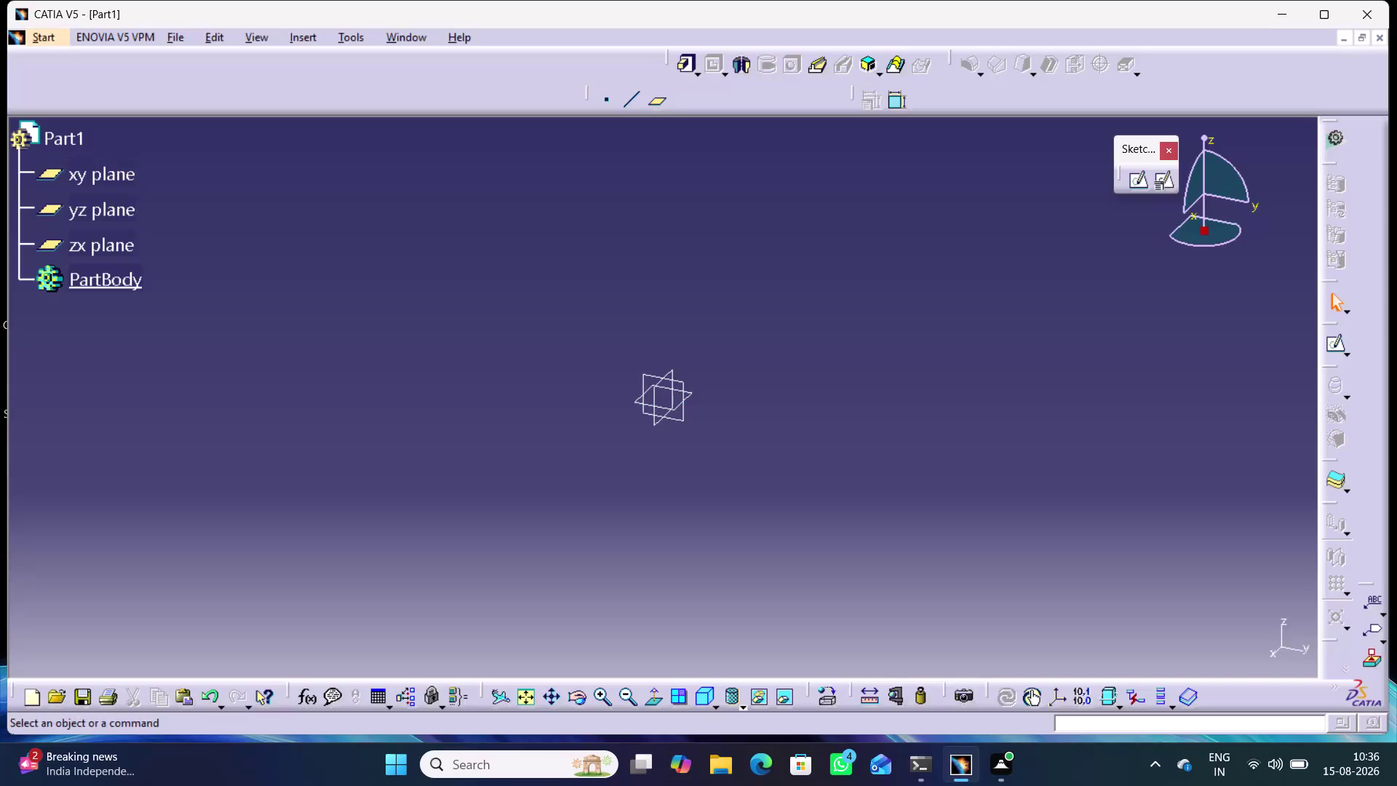
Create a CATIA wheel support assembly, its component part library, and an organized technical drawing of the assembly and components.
Create a new sketch on the yz plane picked from Part1's specification tree.
click(682, 418)
click(1166, 181)
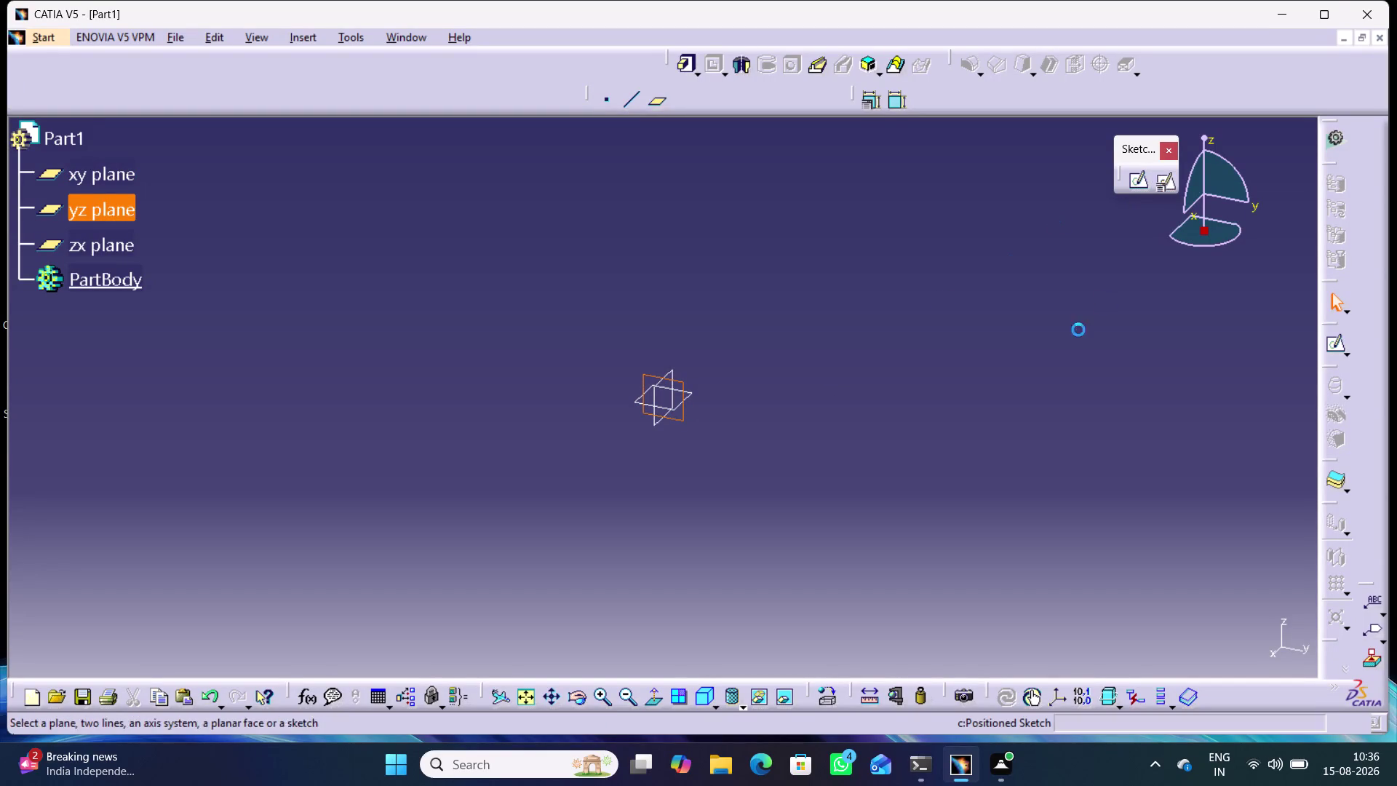
click(1183, 643)
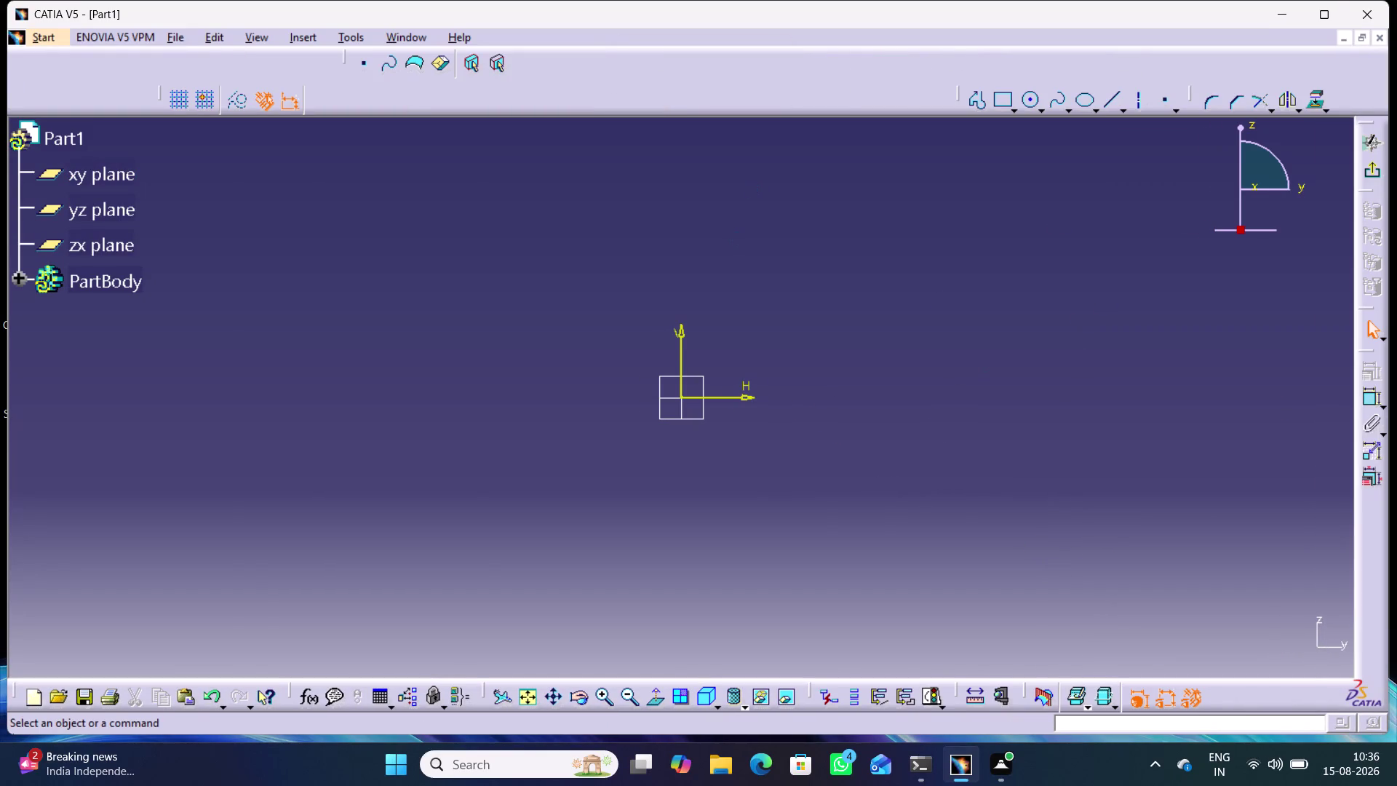
click(1016, 109)
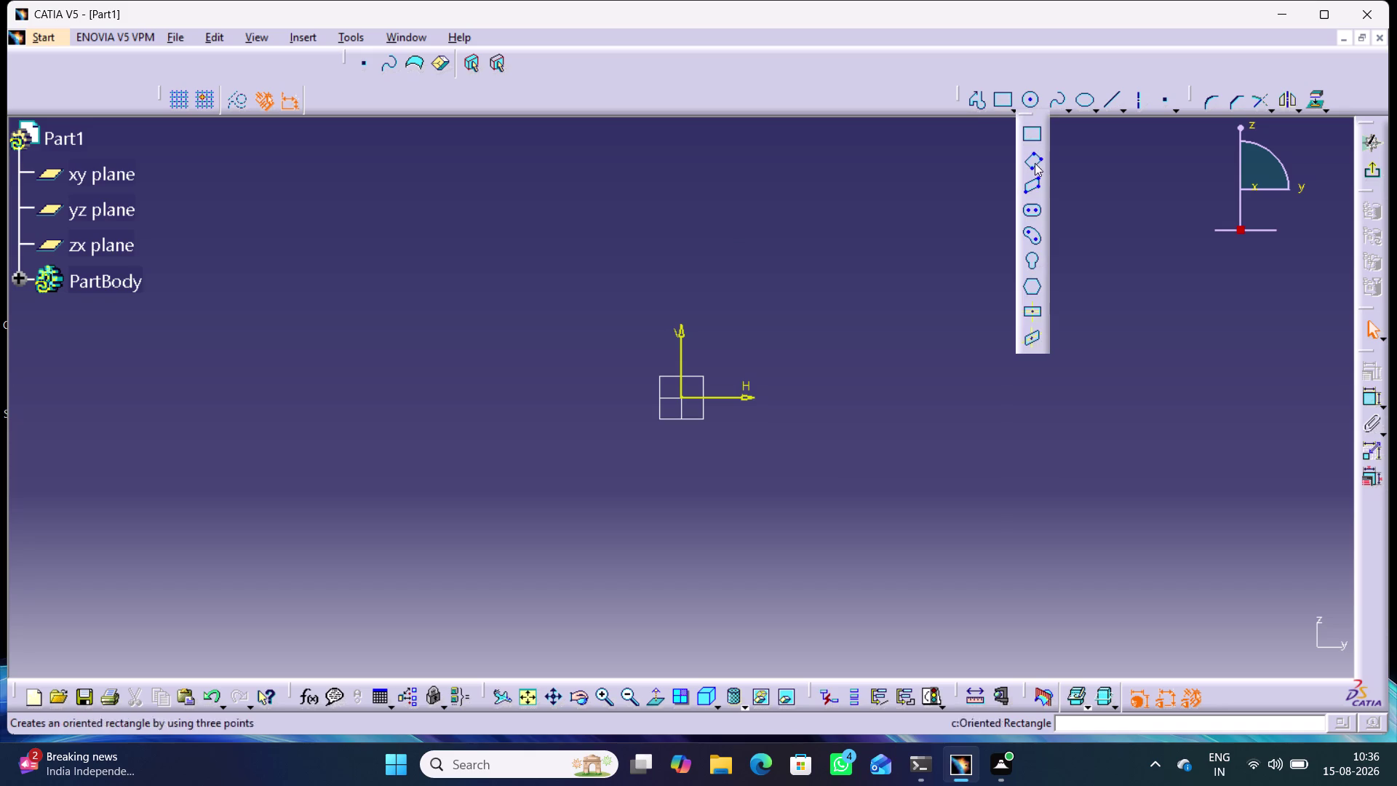
Draw a Centered Rectangle from the sketch origin out to a corner point.
click(1027, 308)
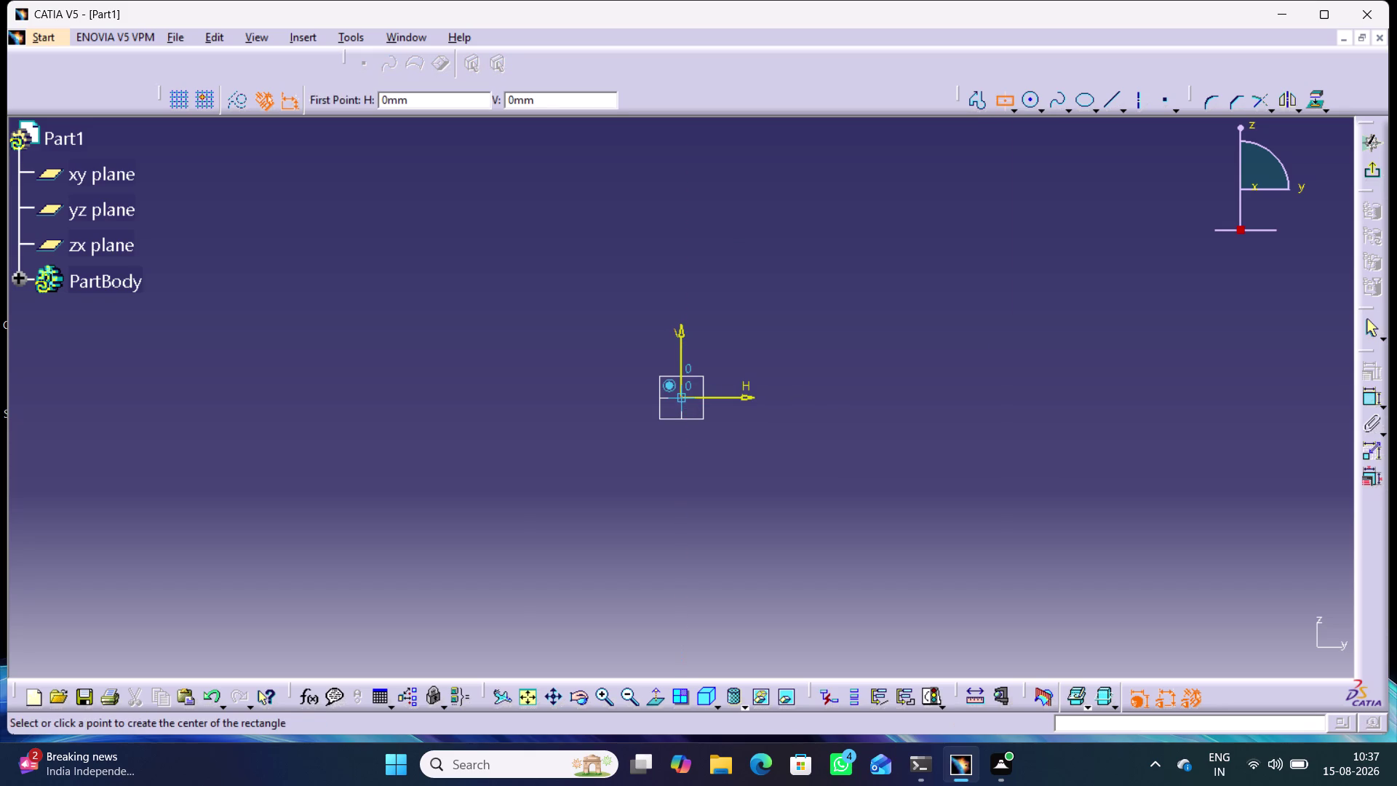
click(682, 394)
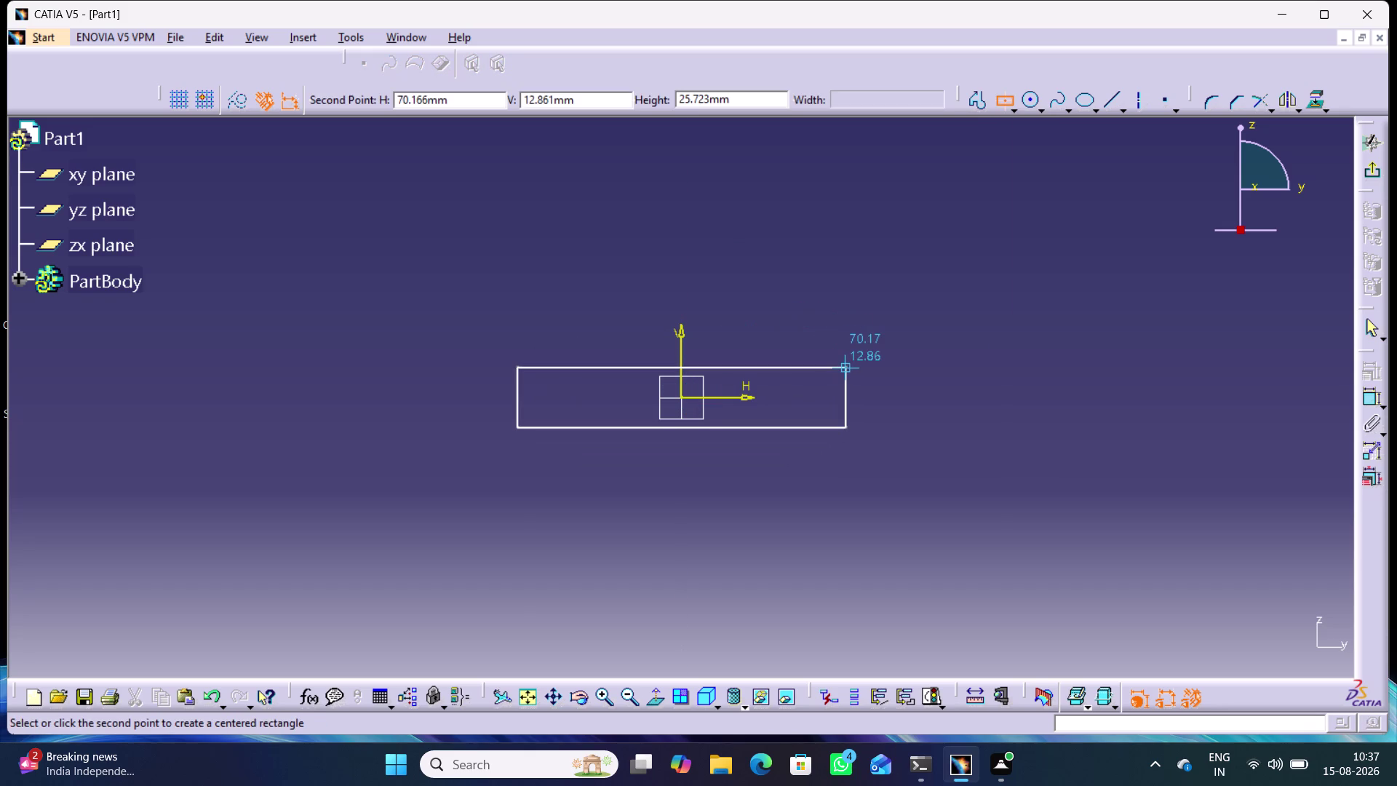
click(847, 368)
click(1023, 340)
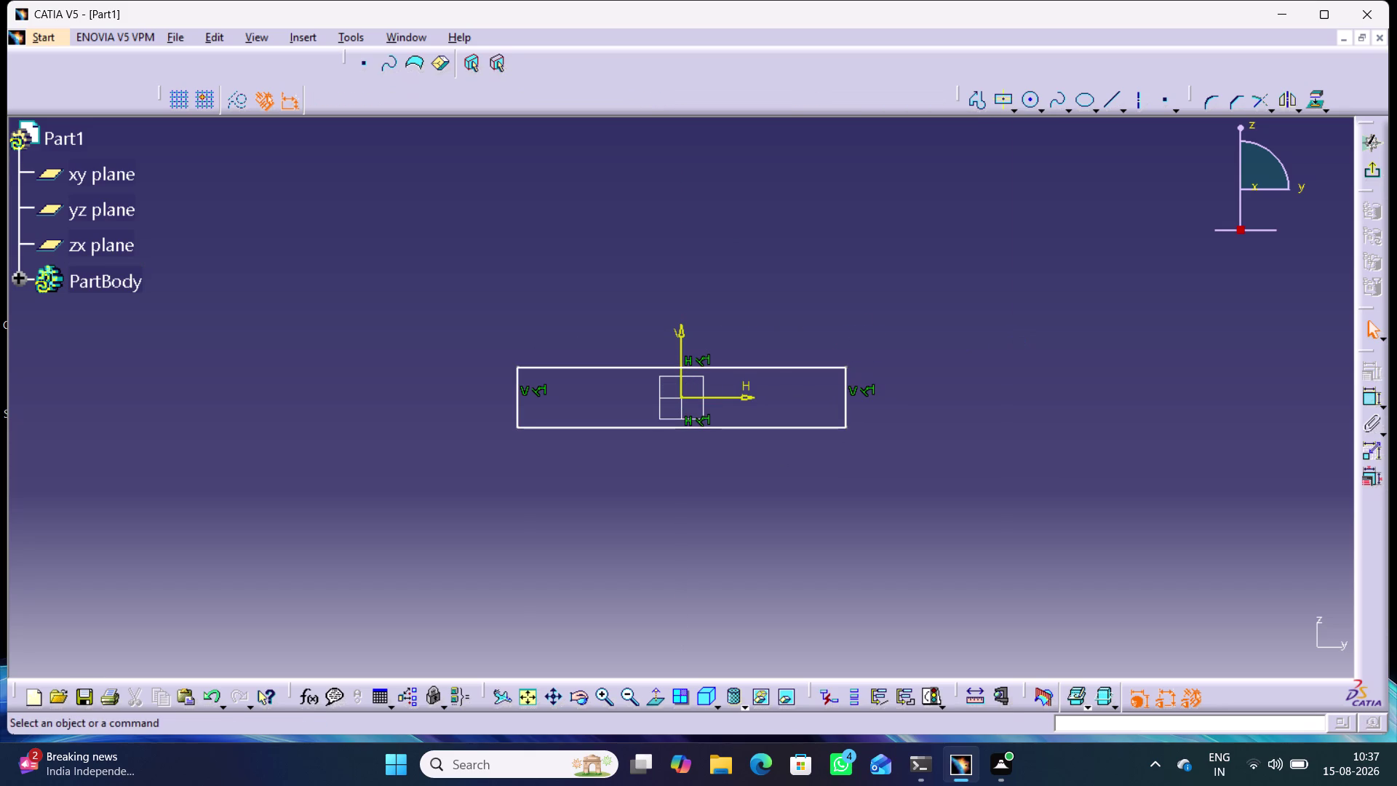
double_click(1370, 394)
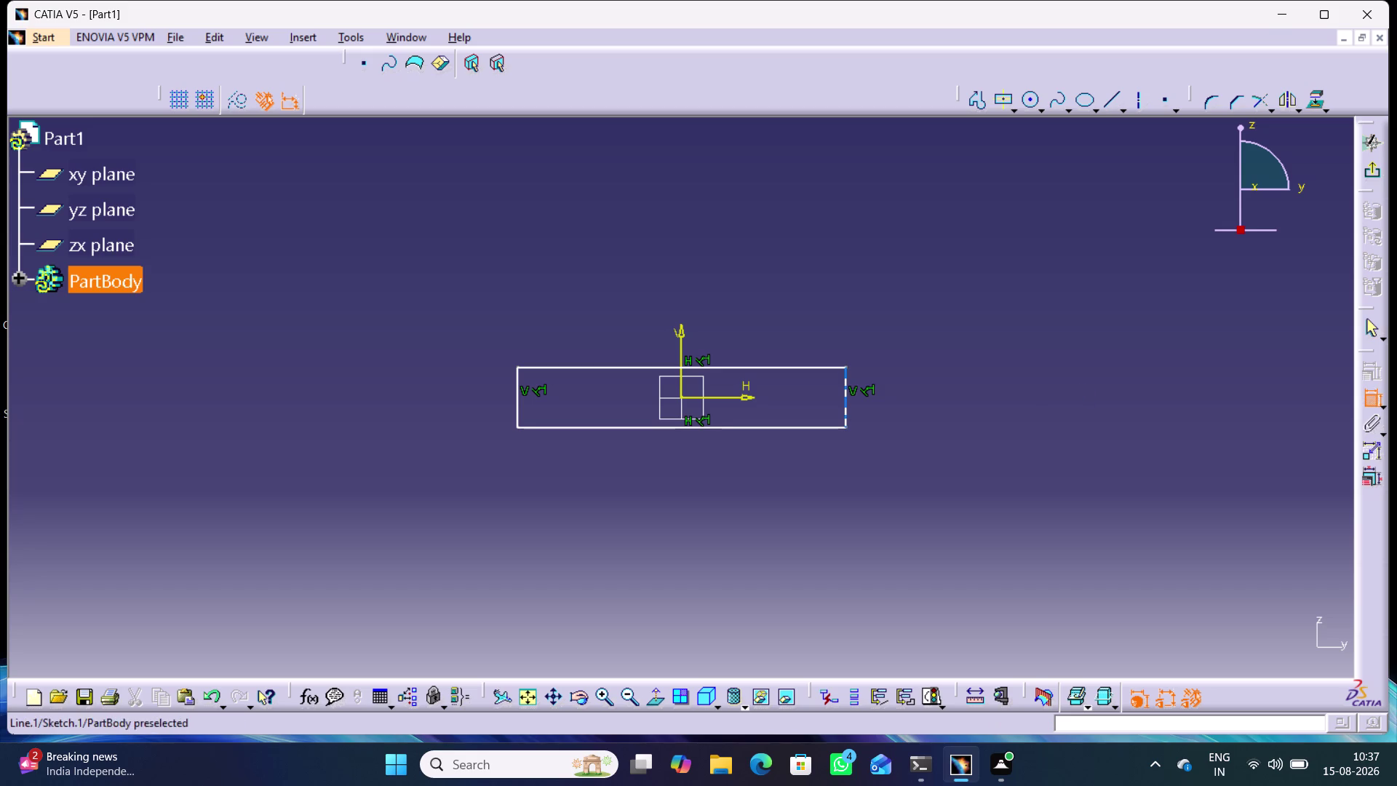
Constrain the rectangle's height to 5 mm.
click(846, 400)
click(900, 398)
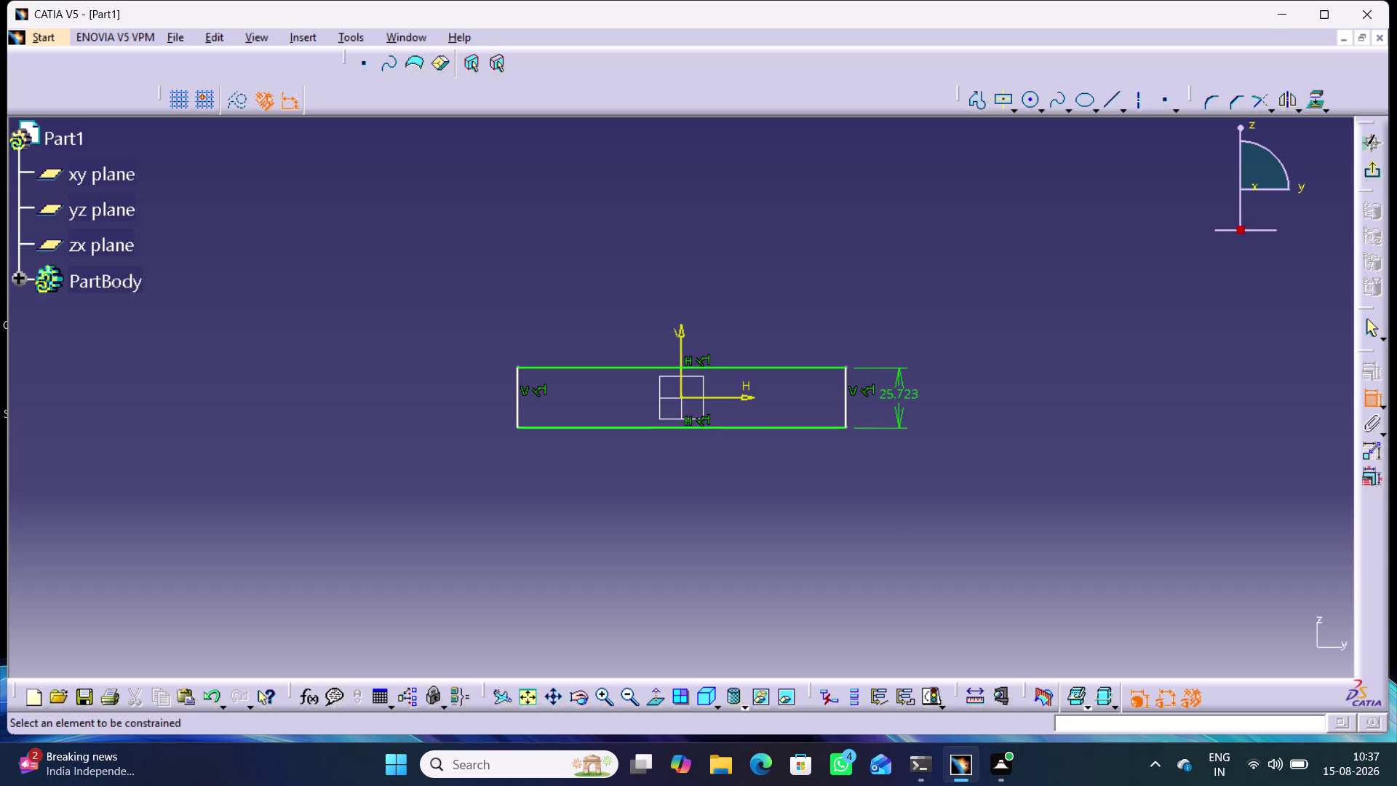
double_click(893, 392)
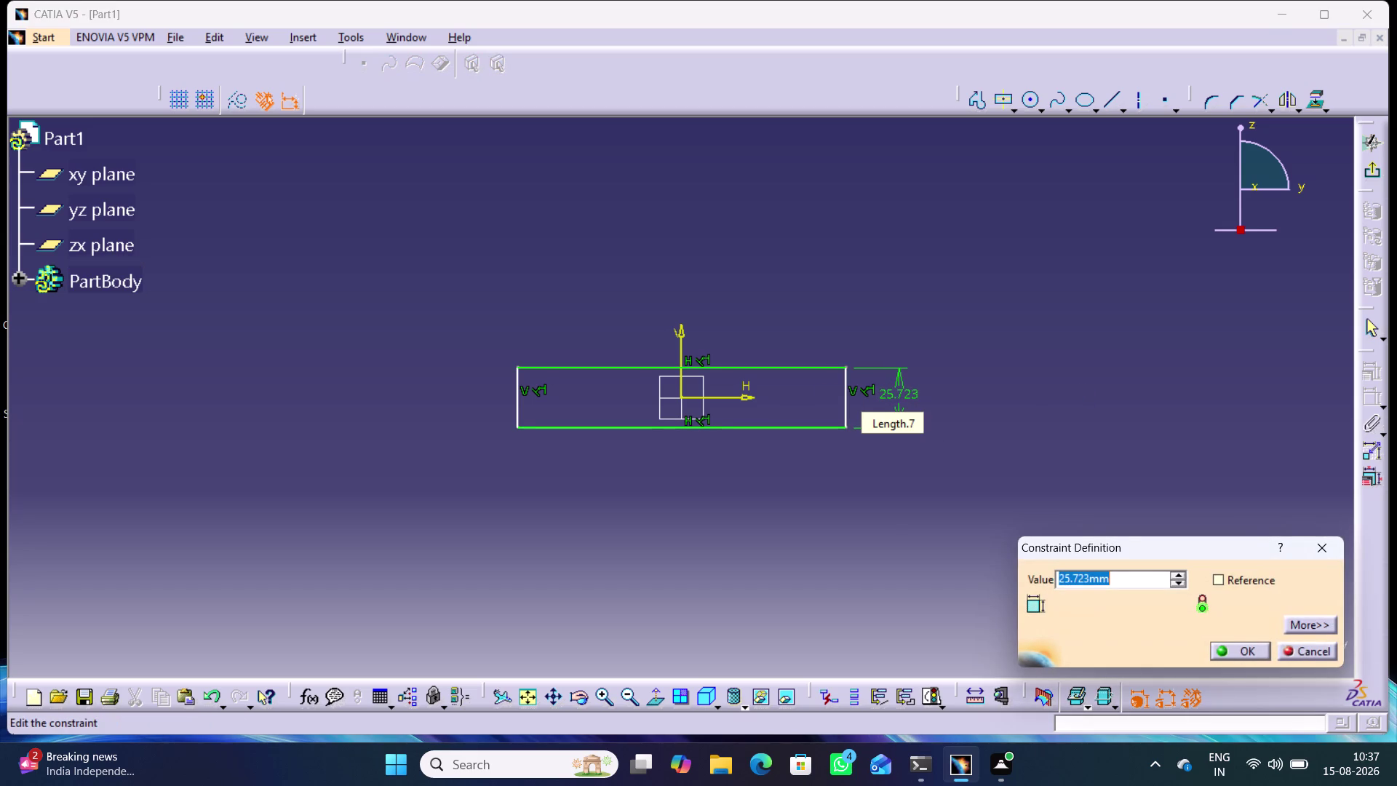
key(5)
key(Return)
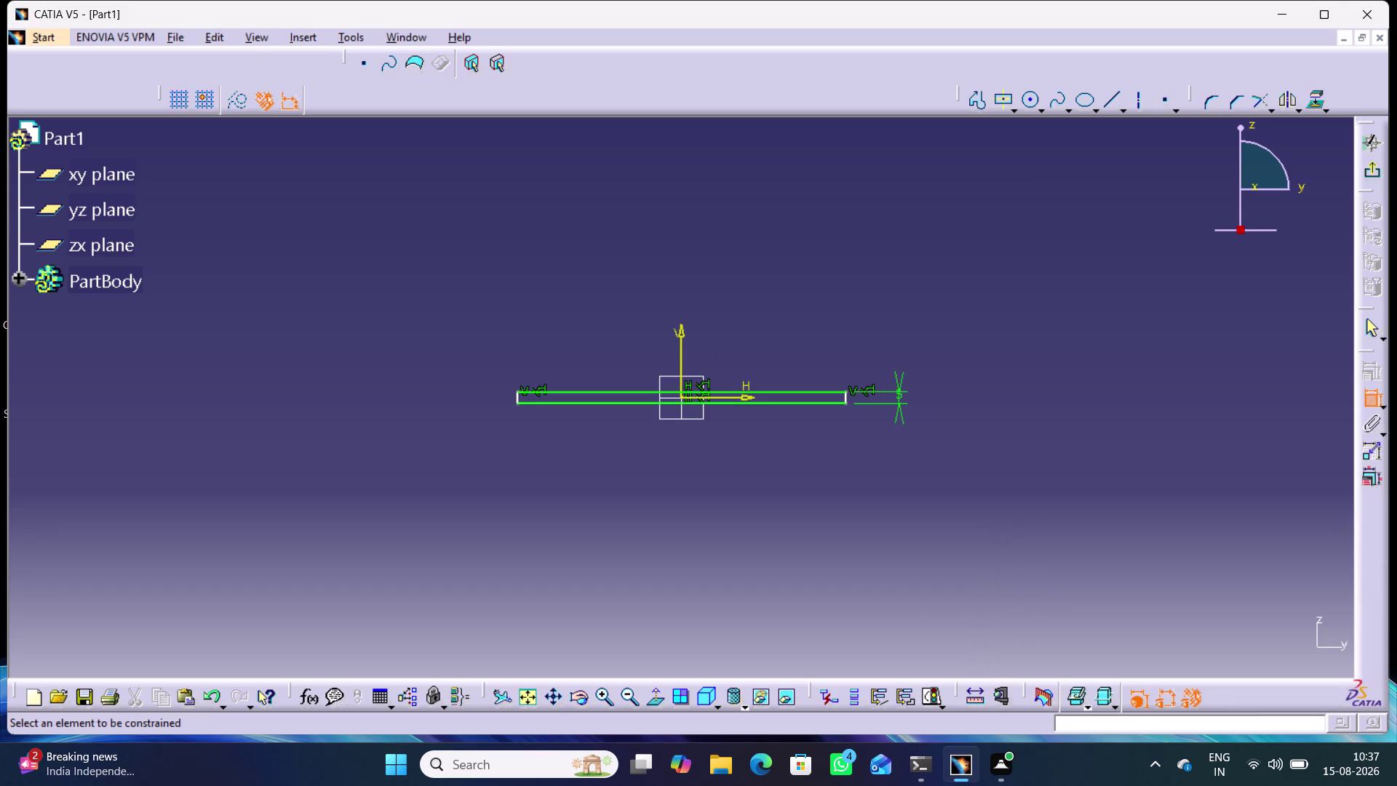
Constrain the rectangle's length to 115 mm and exit the sketch.
click(780, 401)
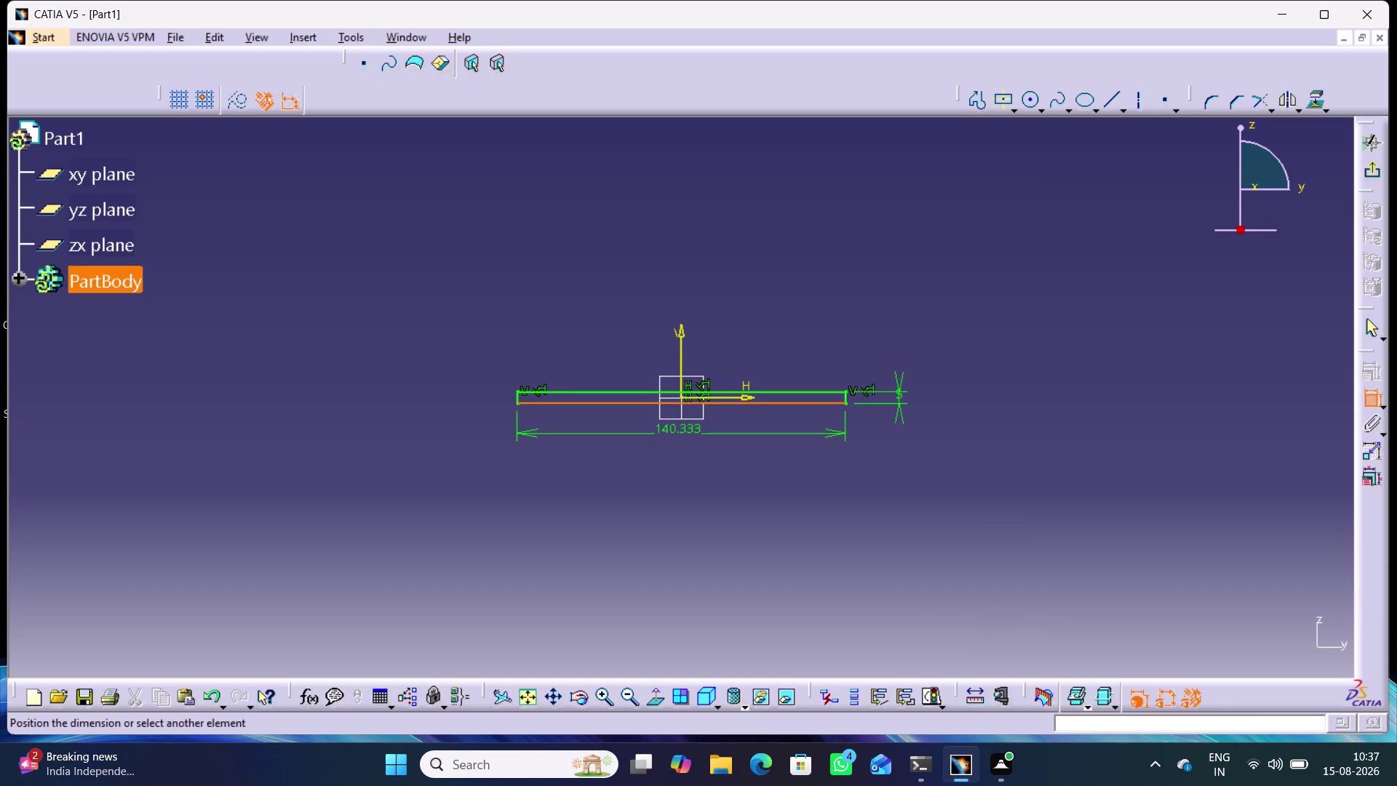
click(678, 431)
double_click(677, 429)
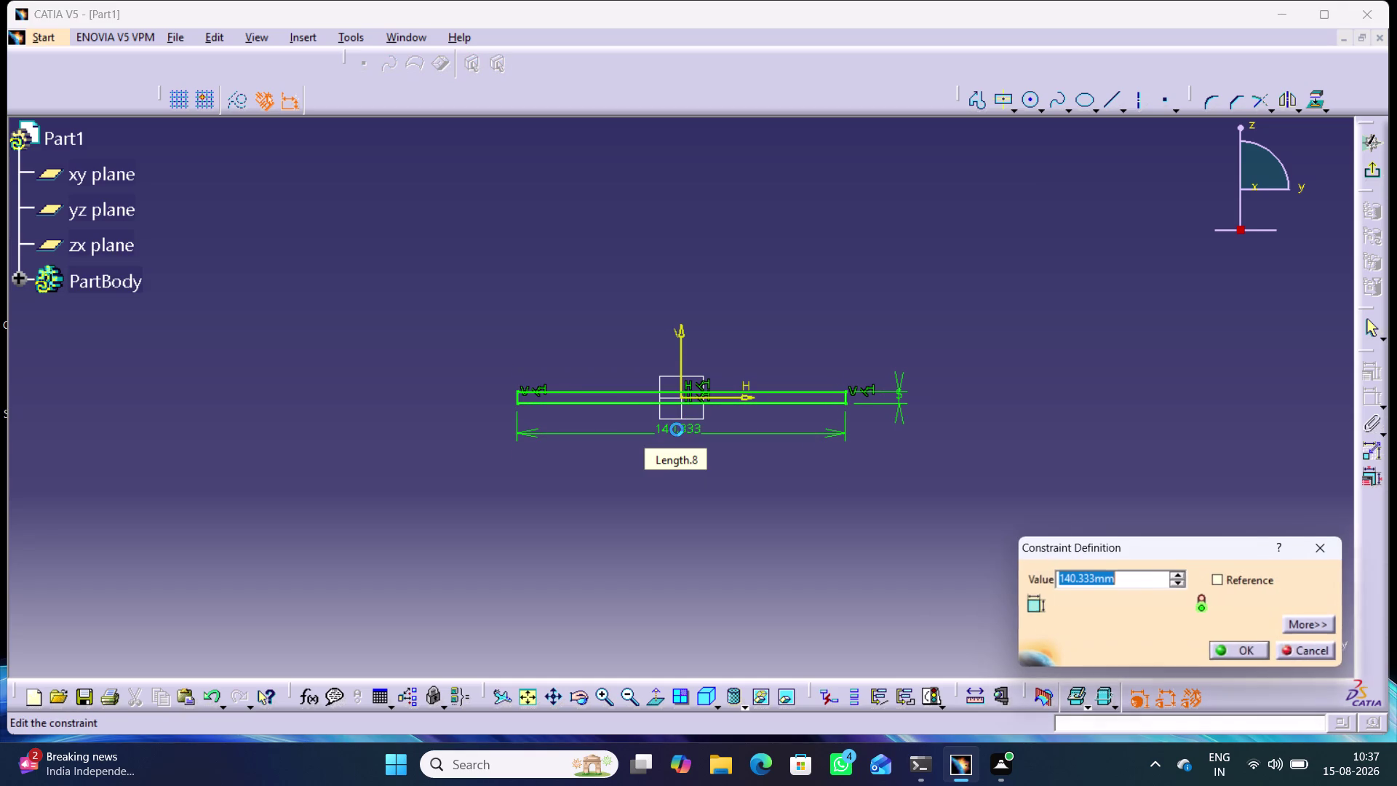
text(115)
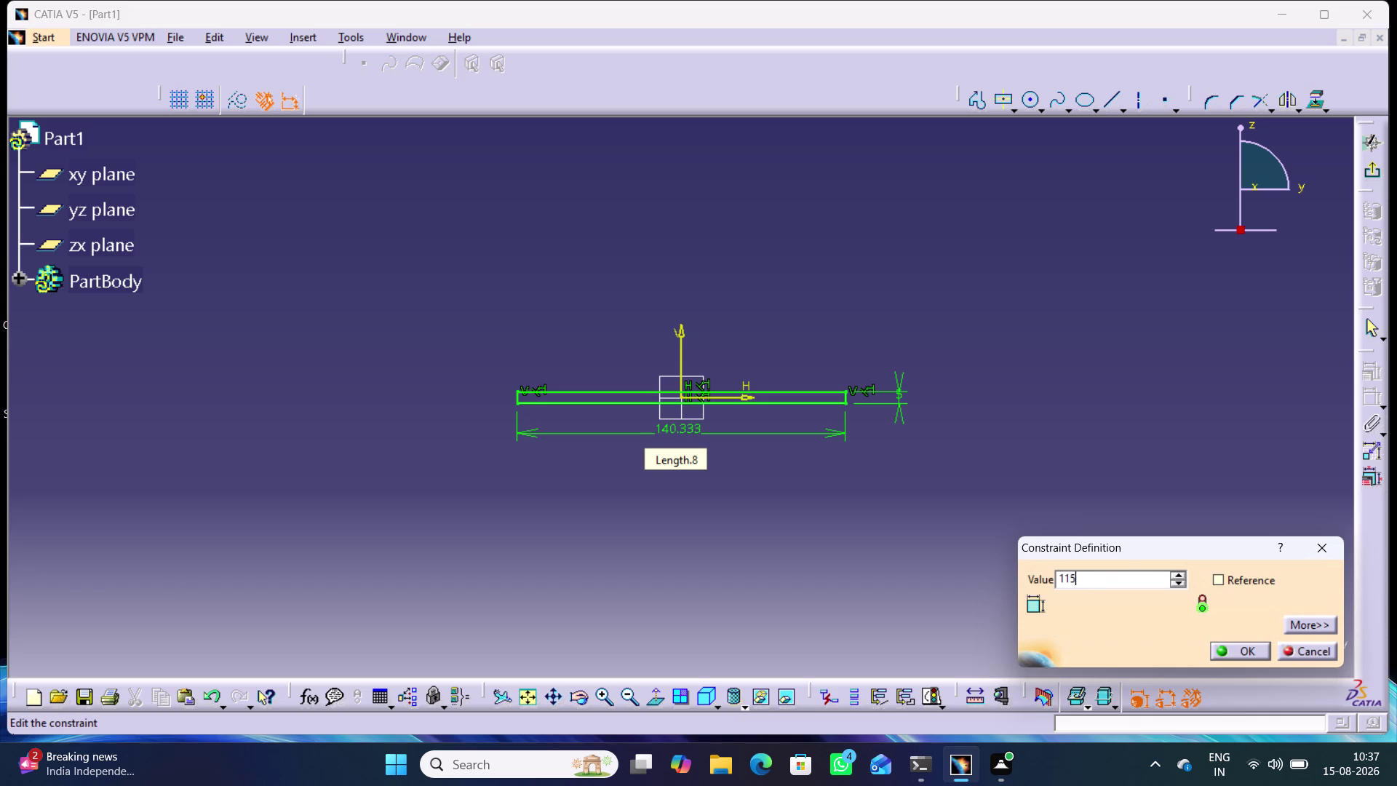
key(Return)
click(885, 315)
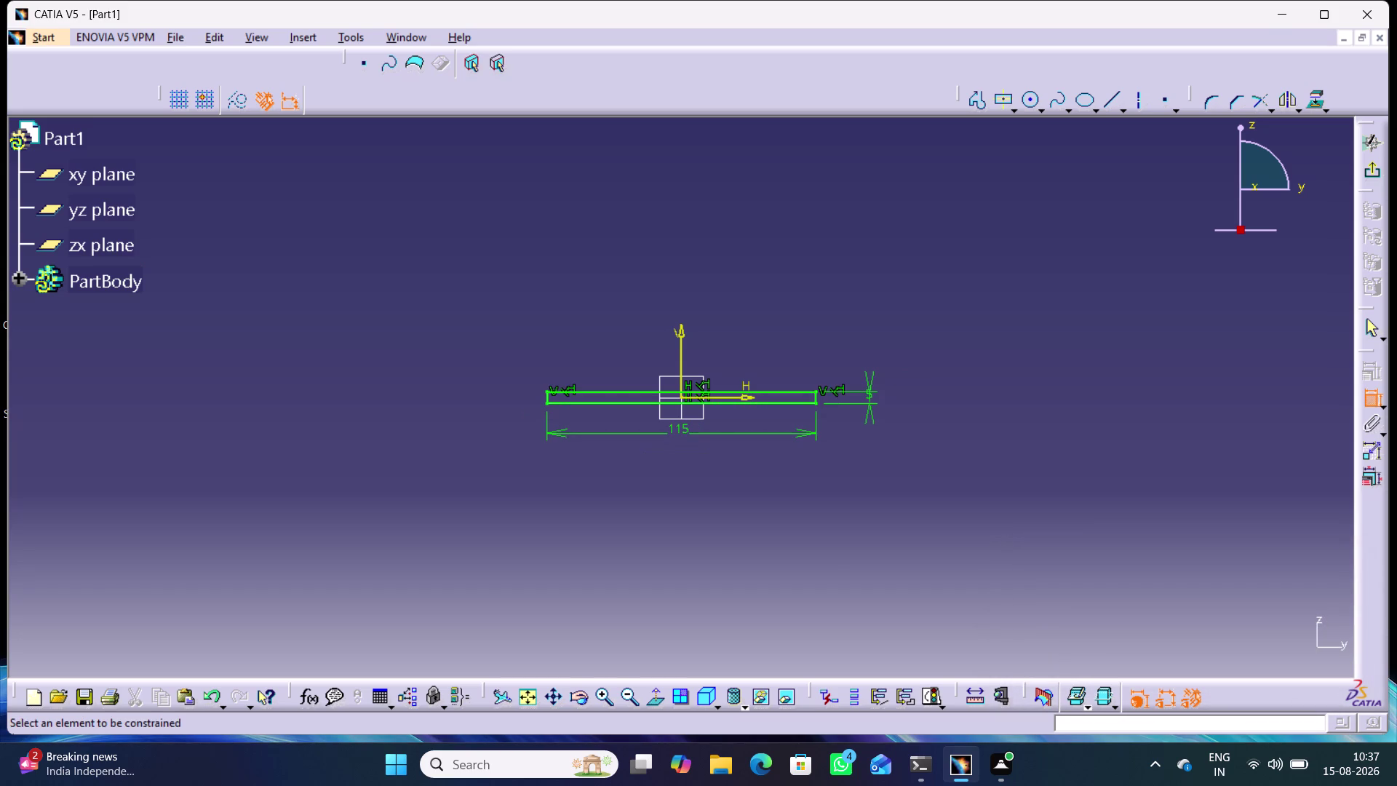
click(1378, 172)
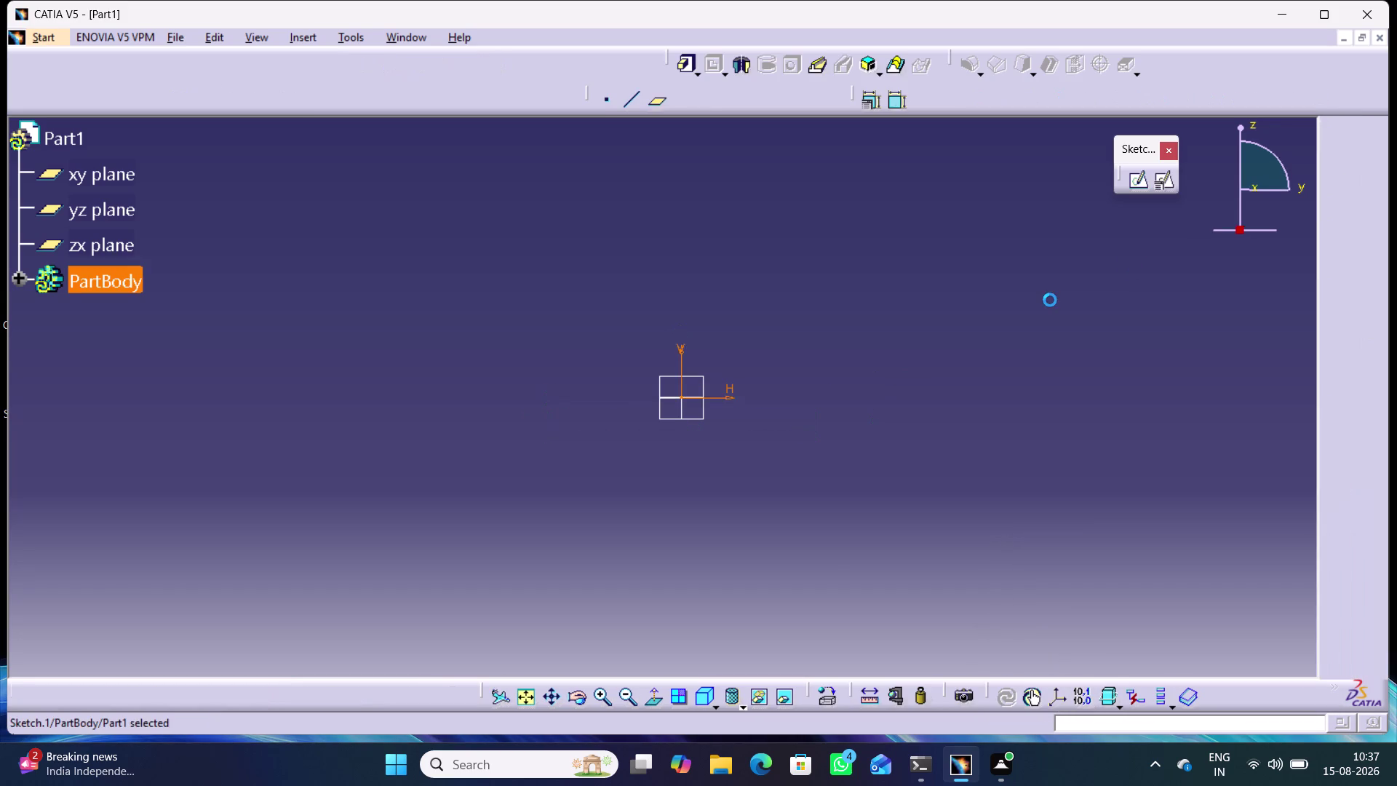
Pad the sketch 20 mm with a mirrored extent.
click(687, 66)
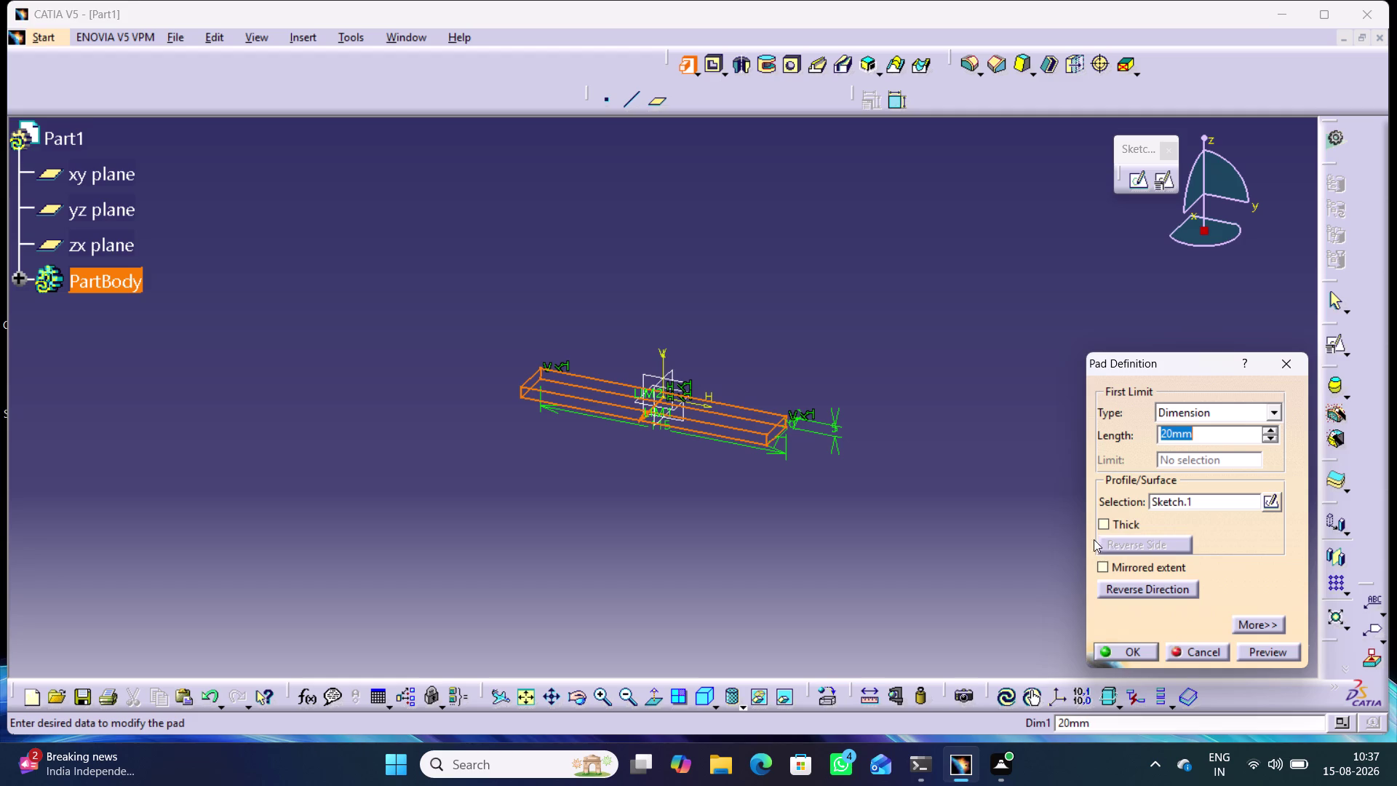
click(1110, 566)
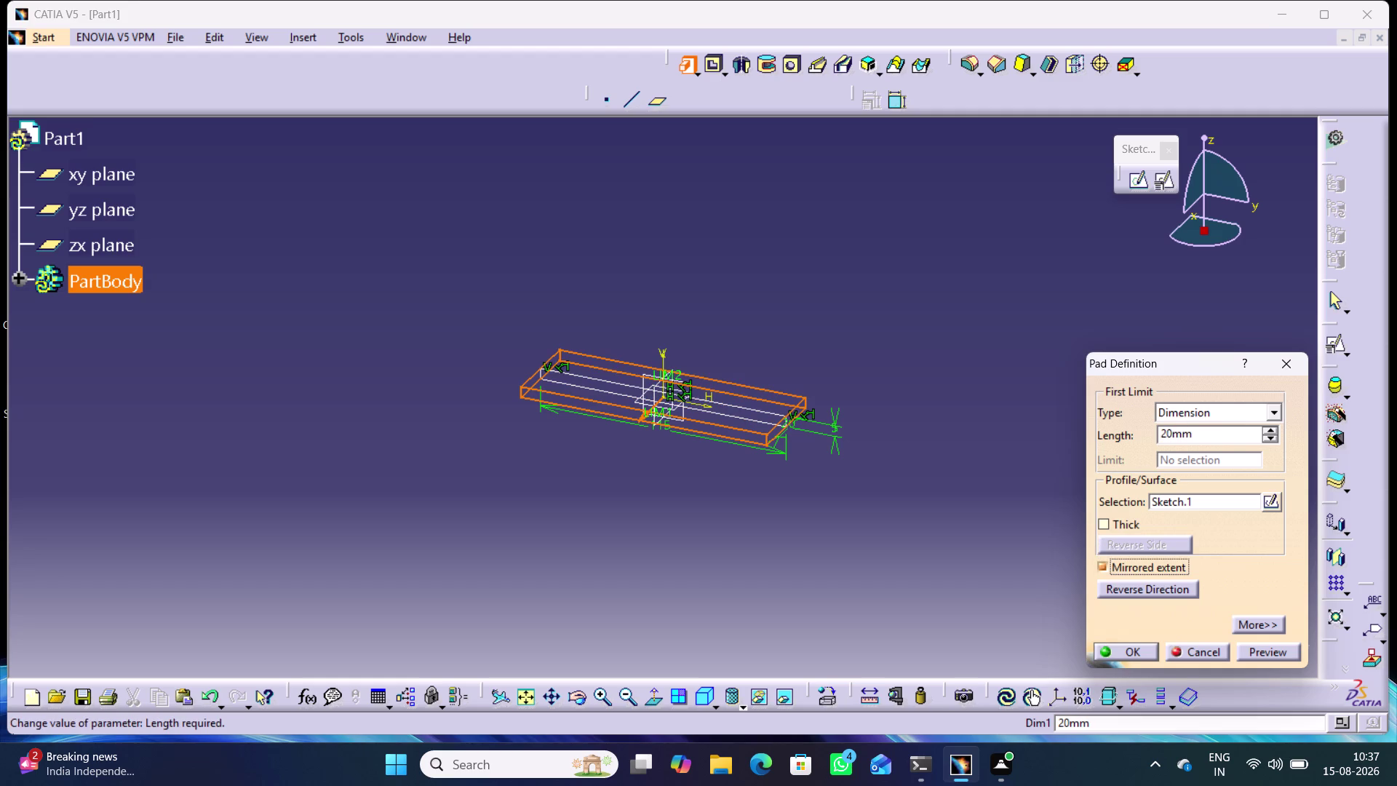
drag(1209, 437, 1155, 434)
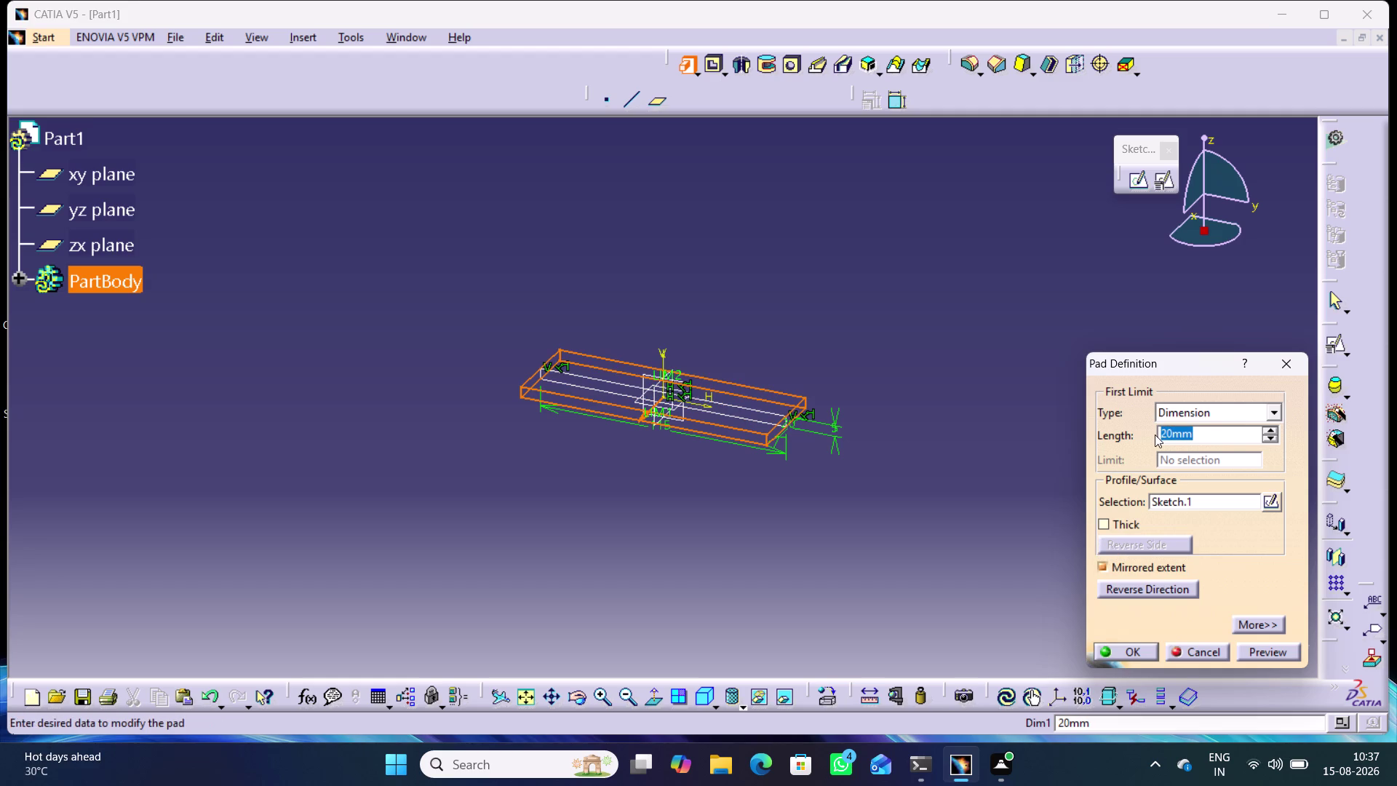
text(2)
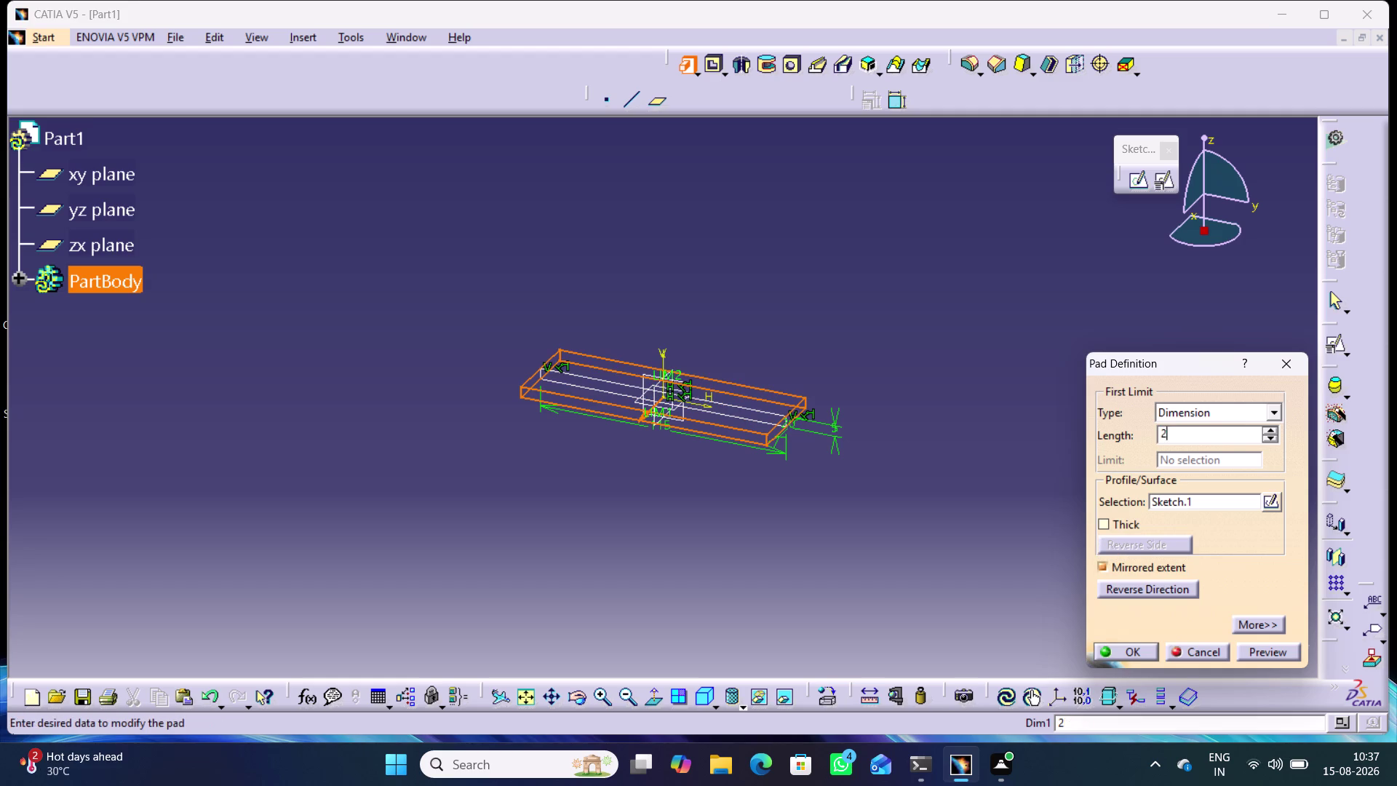
text(0)
click(1003, 323)
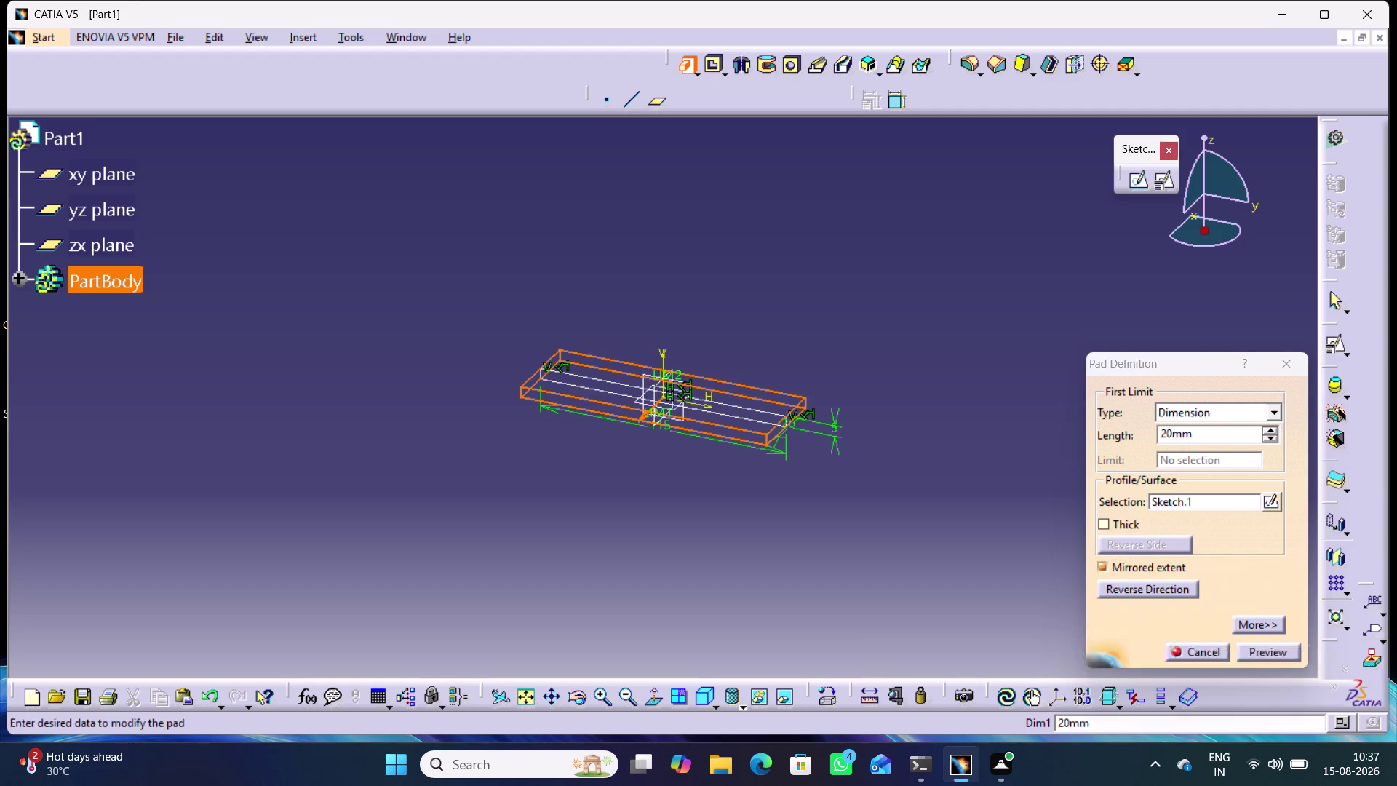
click(1283, 651)
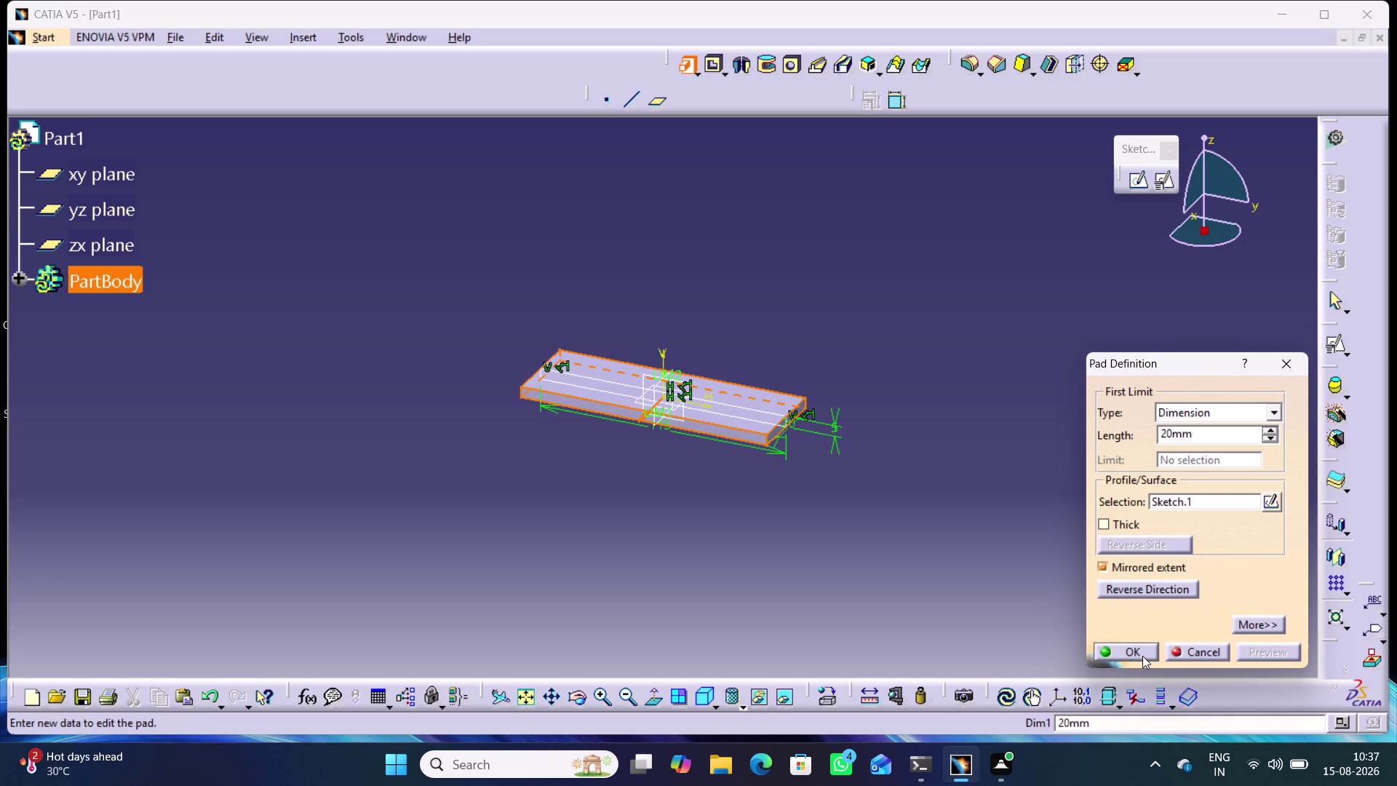
click(1141, 656)
Orbit the view to inspect the plate and select its top face.
click(947, 377)
middle_drag(902, 358, 985, 477)
right_drag(903, 359, 985, 476)
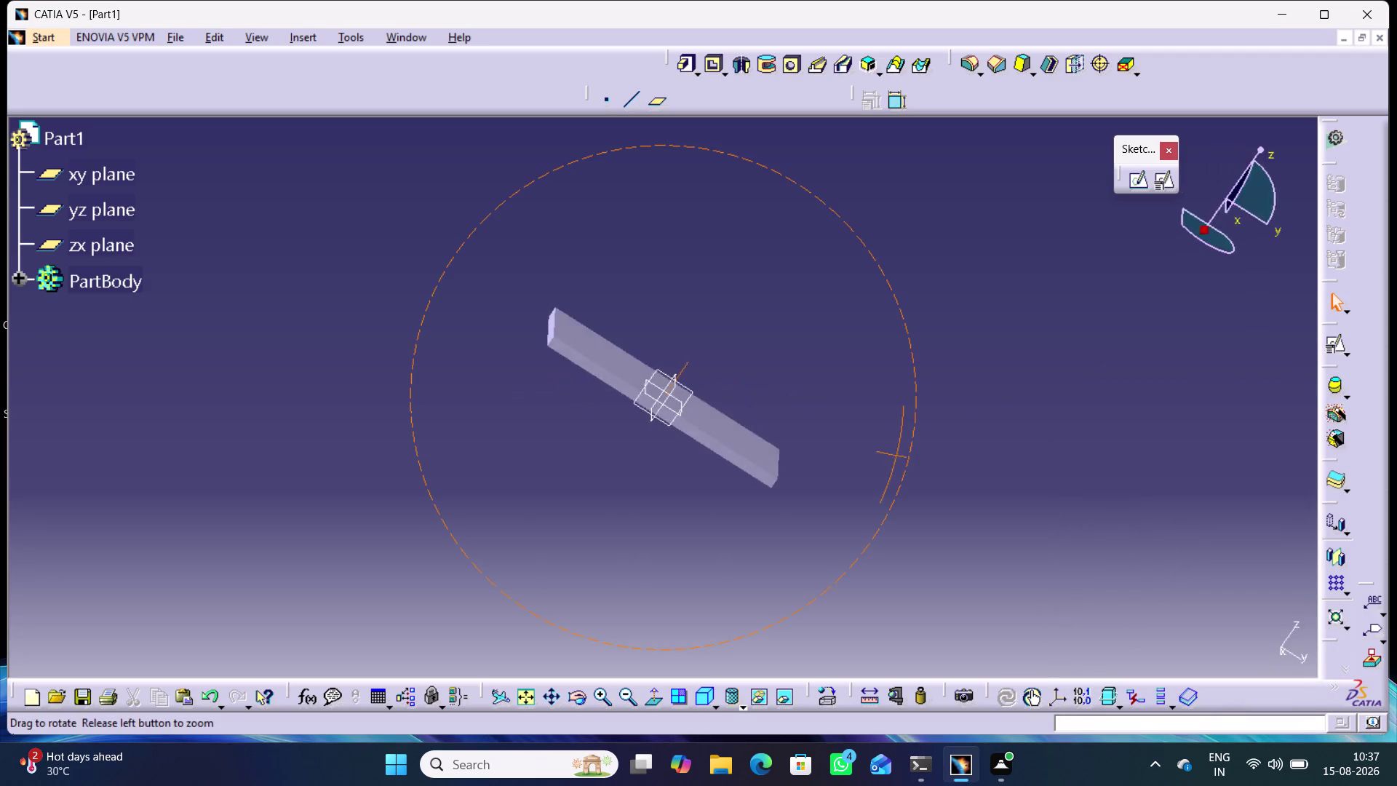
middle_drag(985, 476, 921, 359)
right_drag(985, 477, 921, 359)
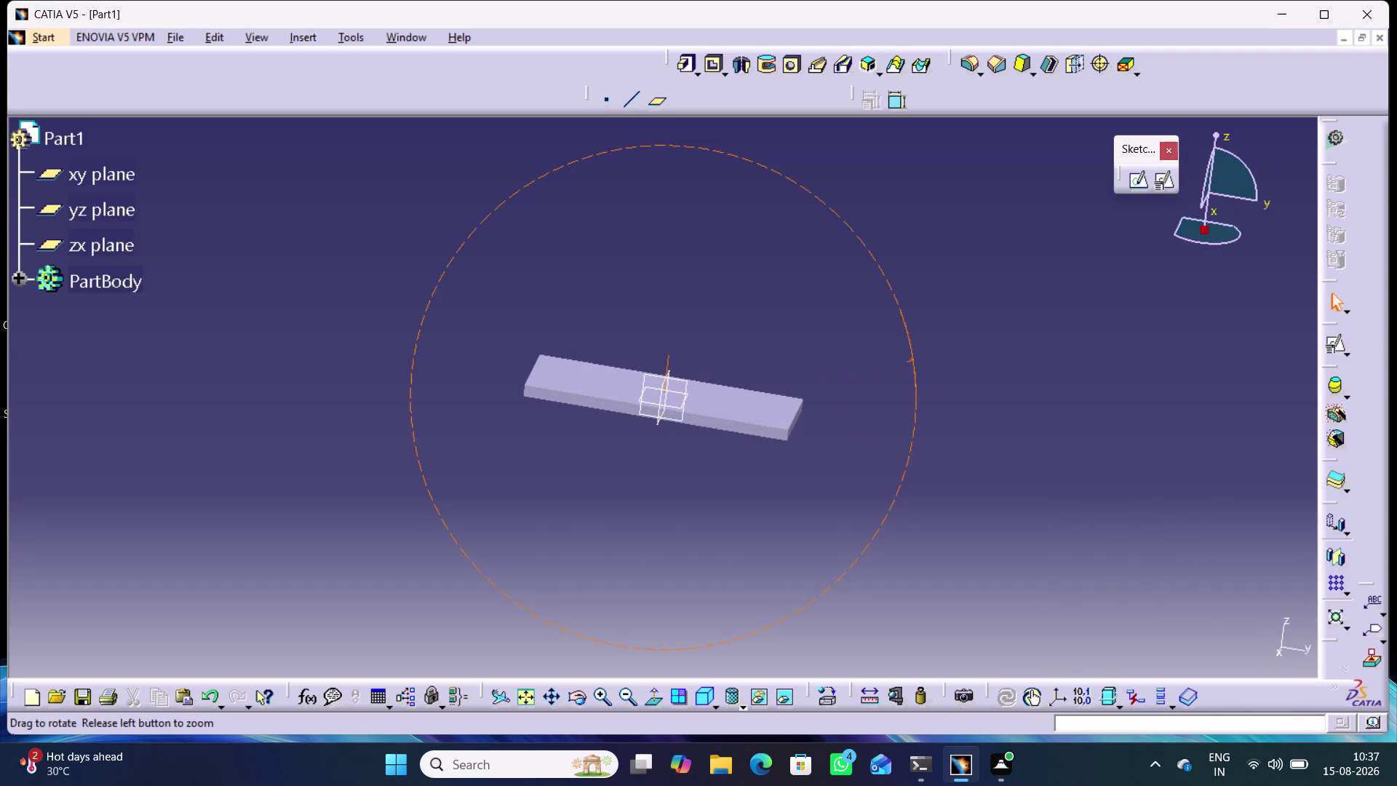
click(741, 398)
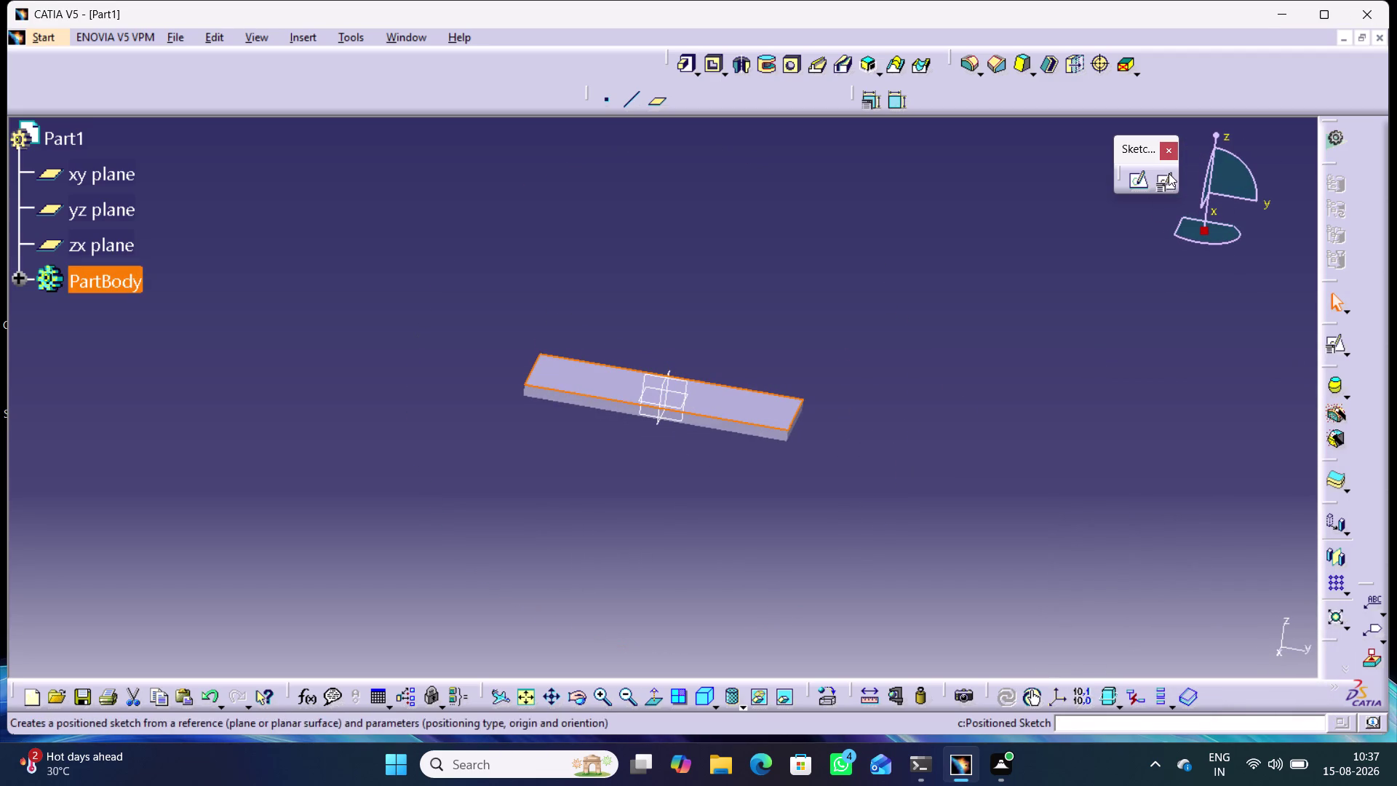
Start a positioned sketch on the plate's top face.
click(1168, 173)
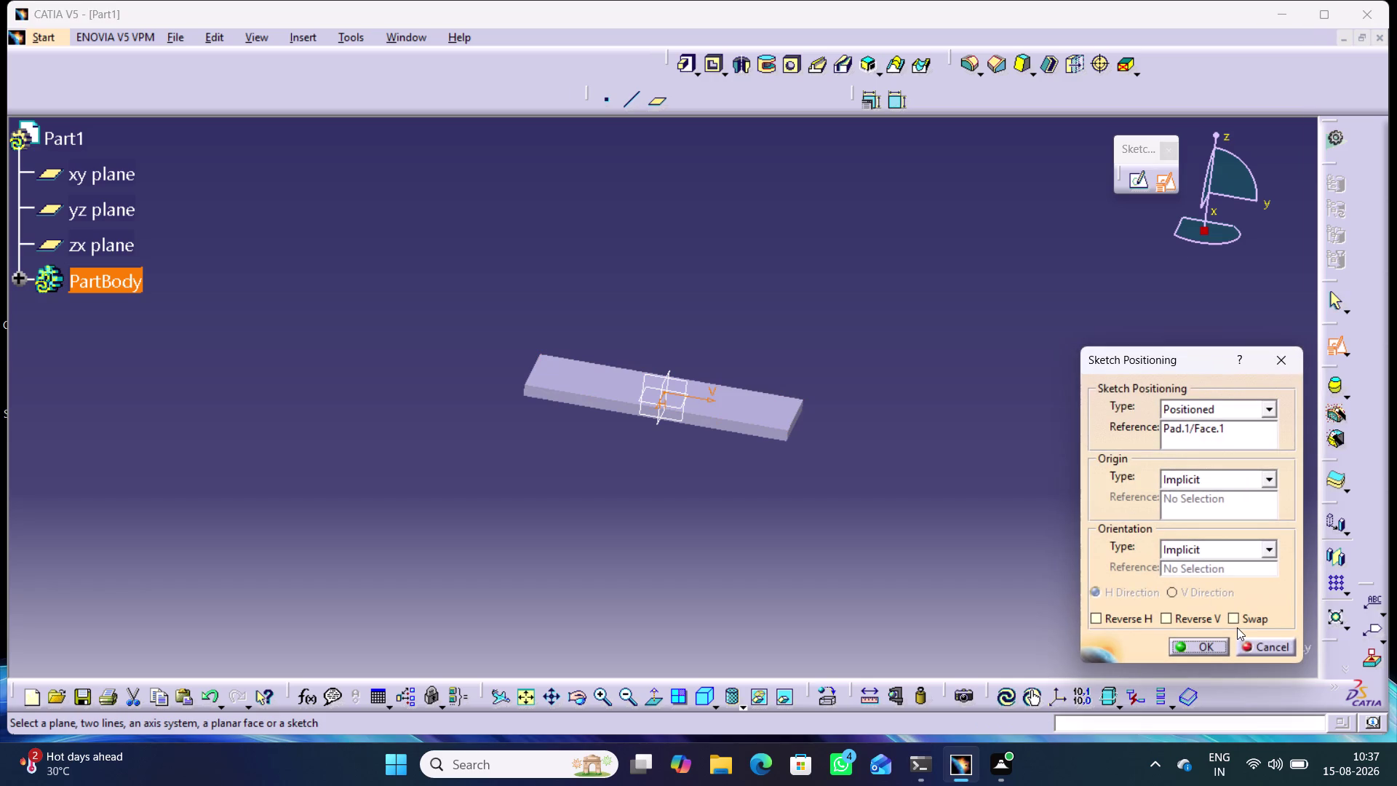
click(1237, 627)
click(1195, 622)
click(1202, 644)
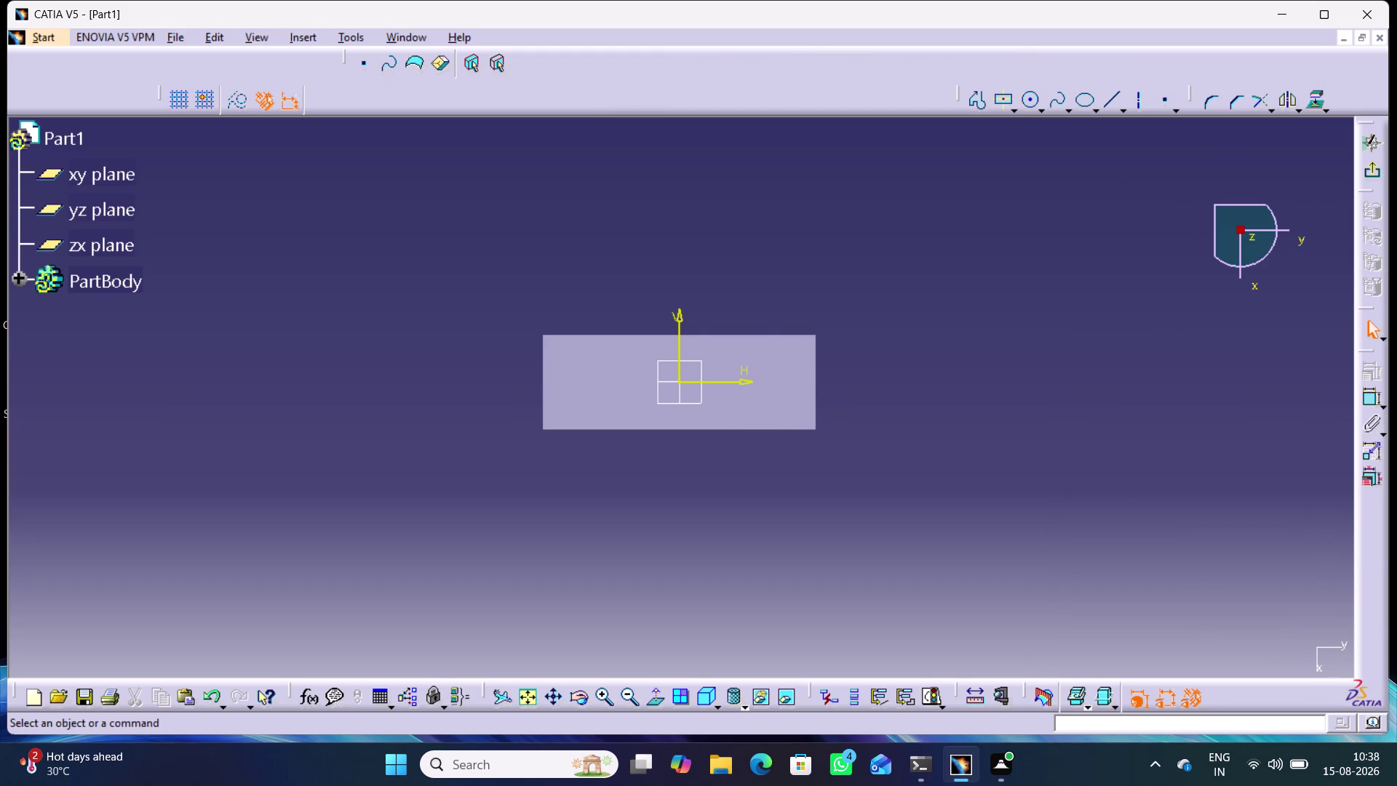
click(1033, 102)
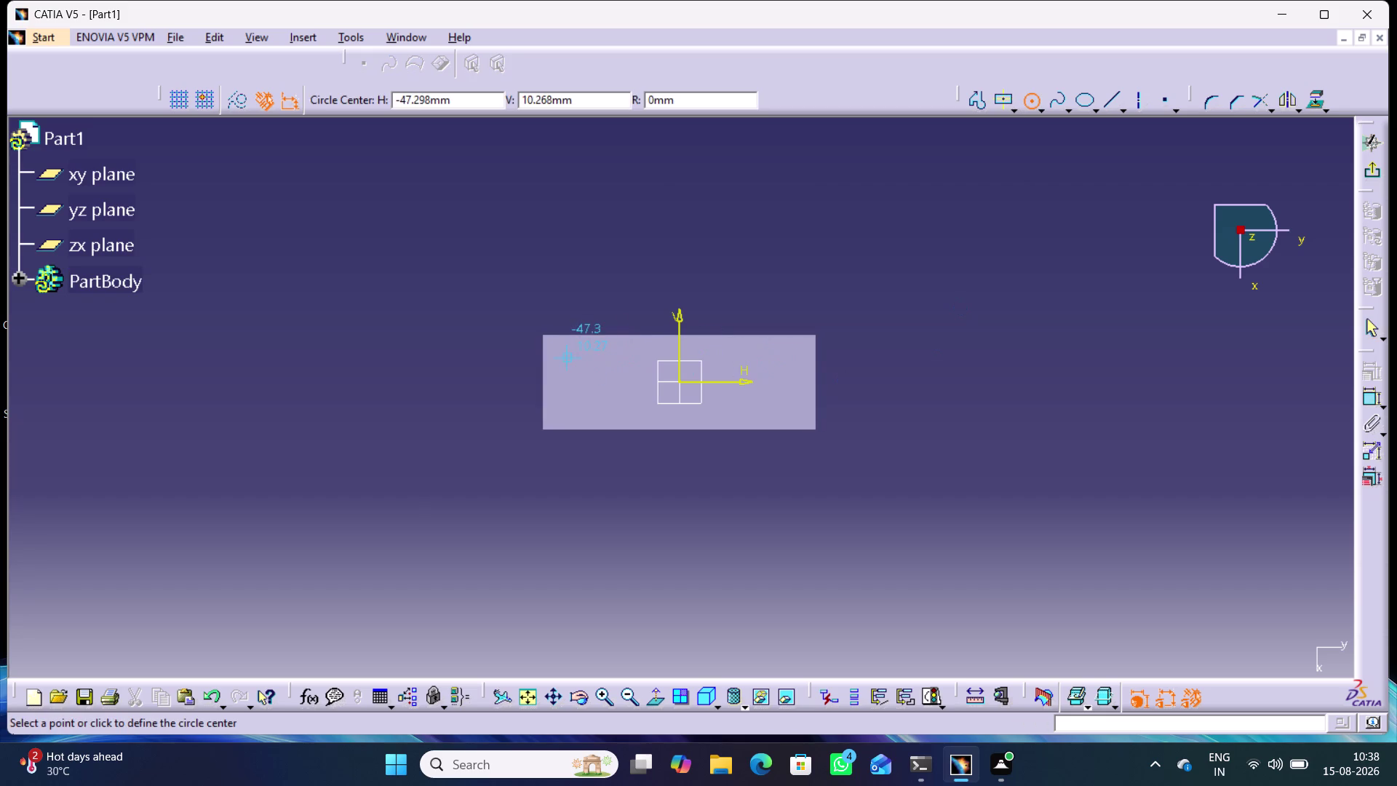
Draw a small circle near the plate's upper-left corner.
click(568, 358)
click(574, 369)
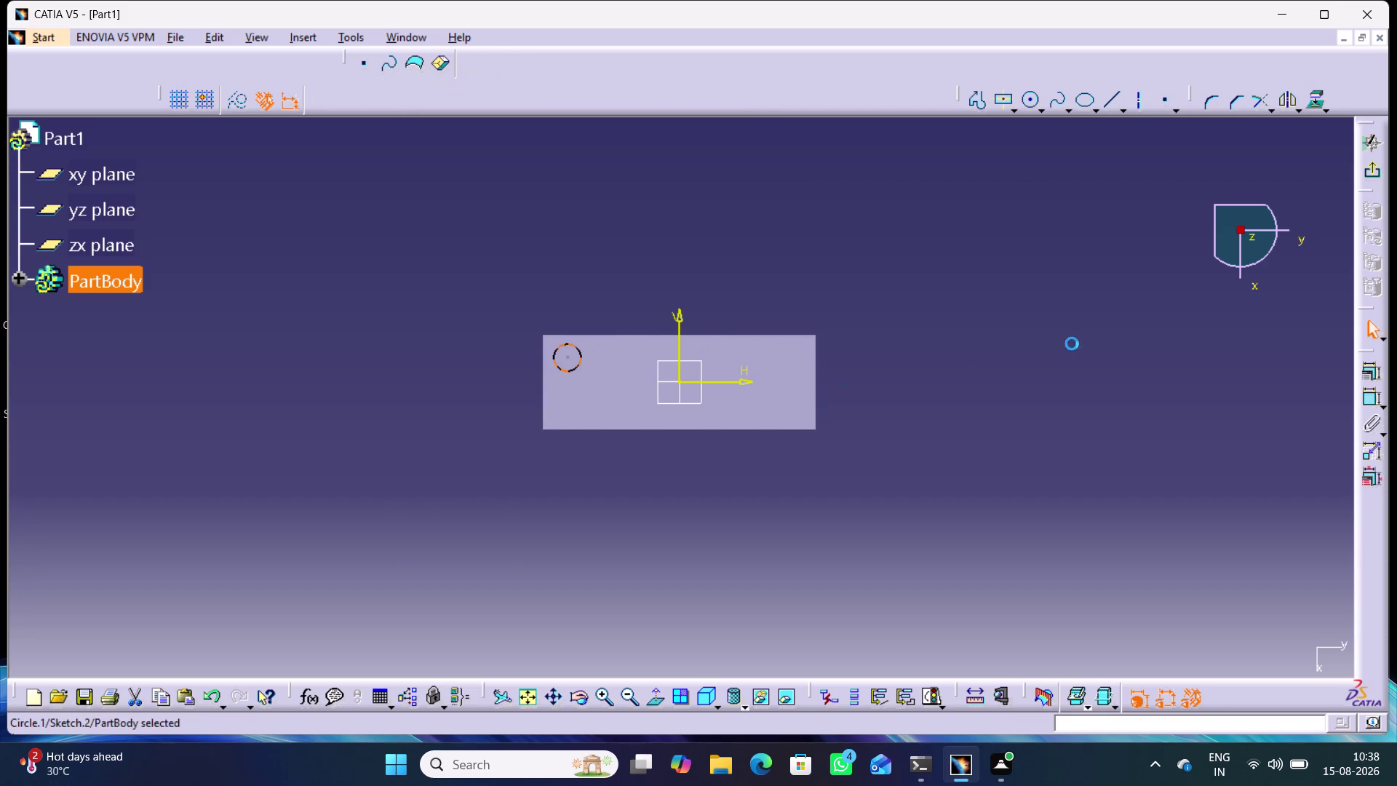
click(1199, 389)
double_click(1371, 396)
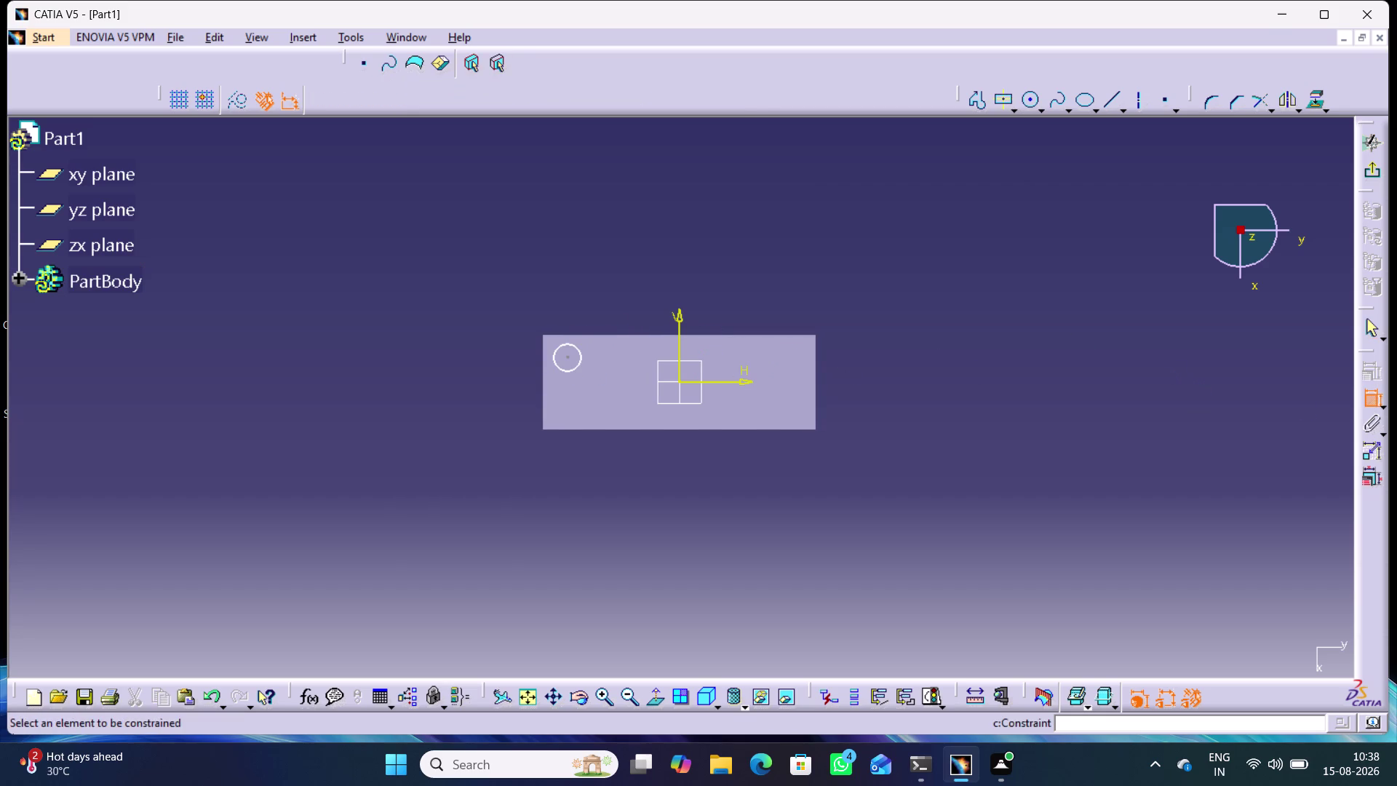
Set the circle's diameter to 5 mm.
click(574, 346)
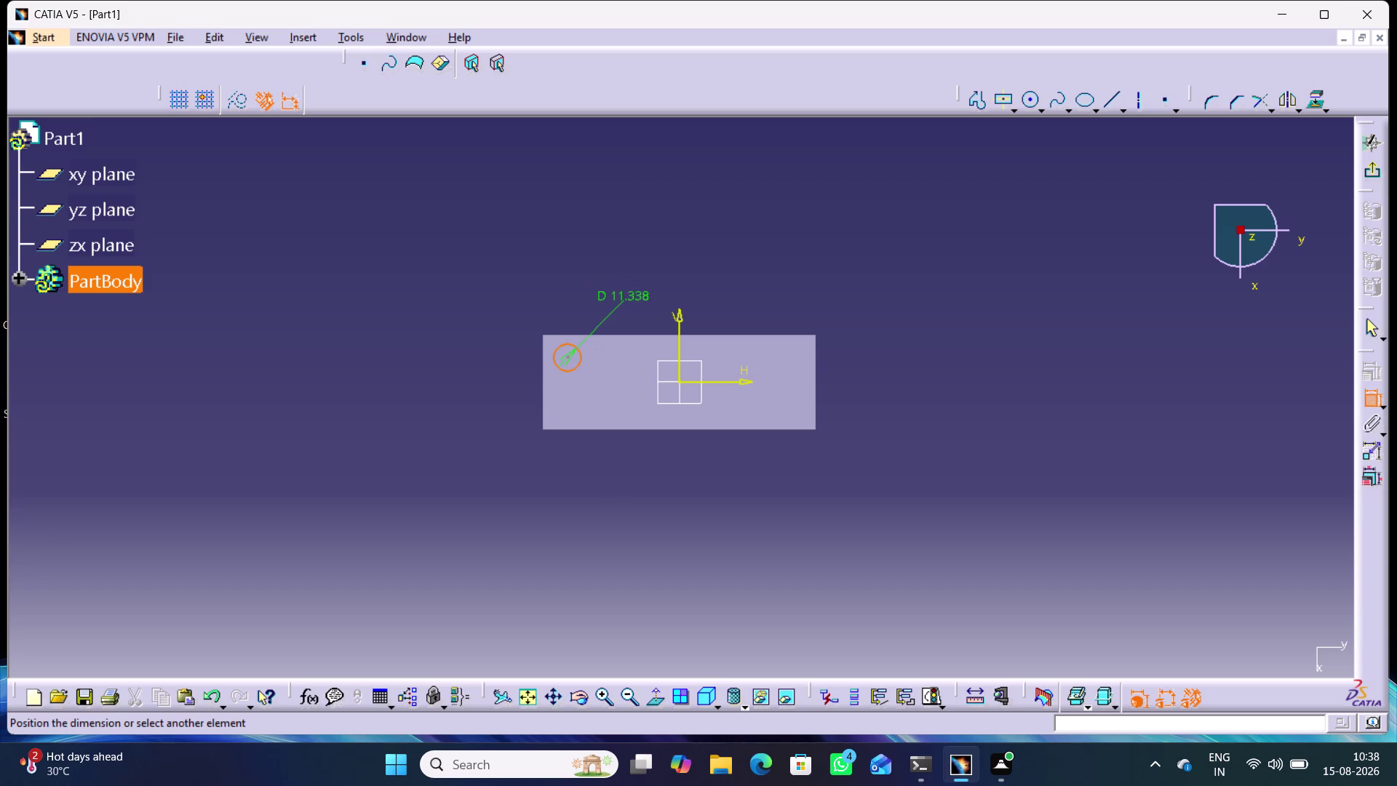
click(611, 302)
double_click(611, 296)
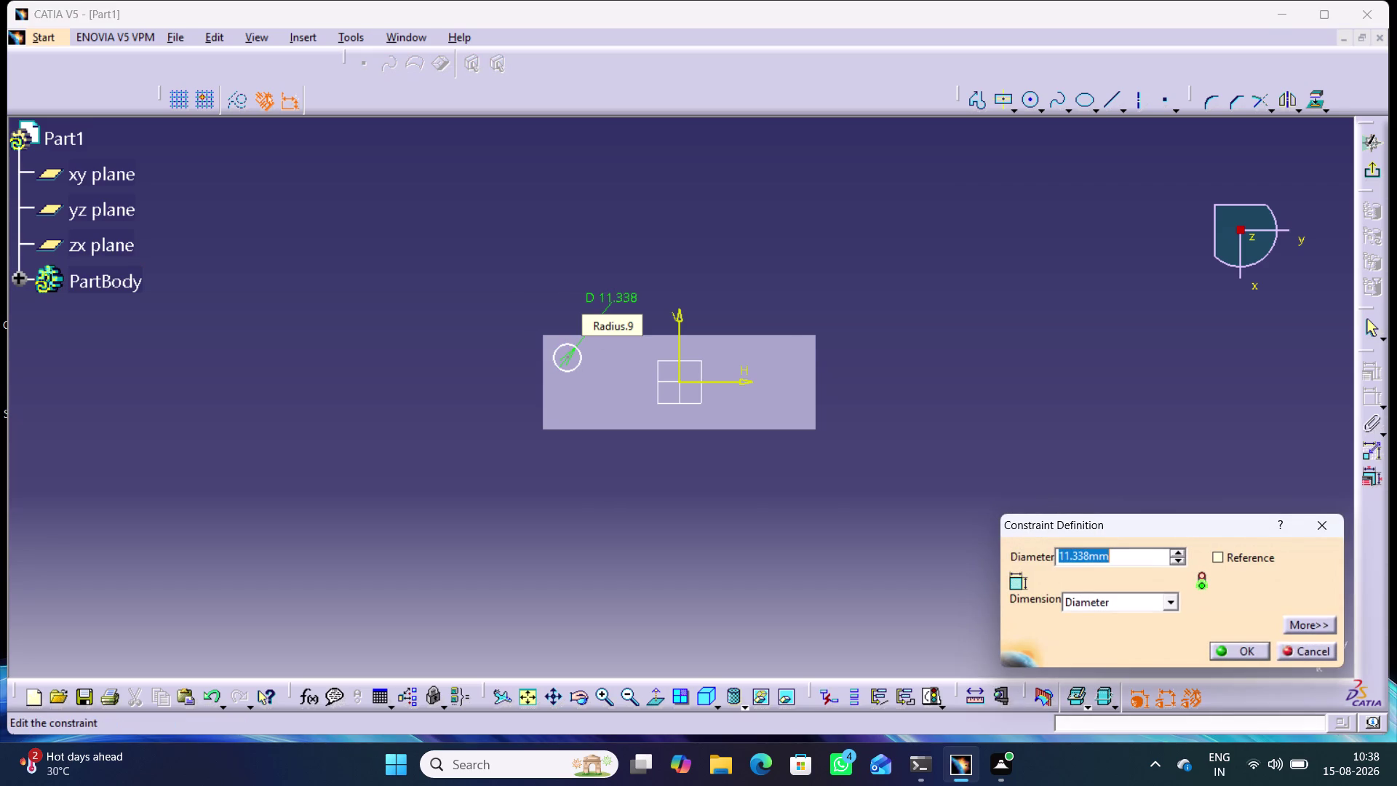
key(5)
key(Return)
click(739, 262)
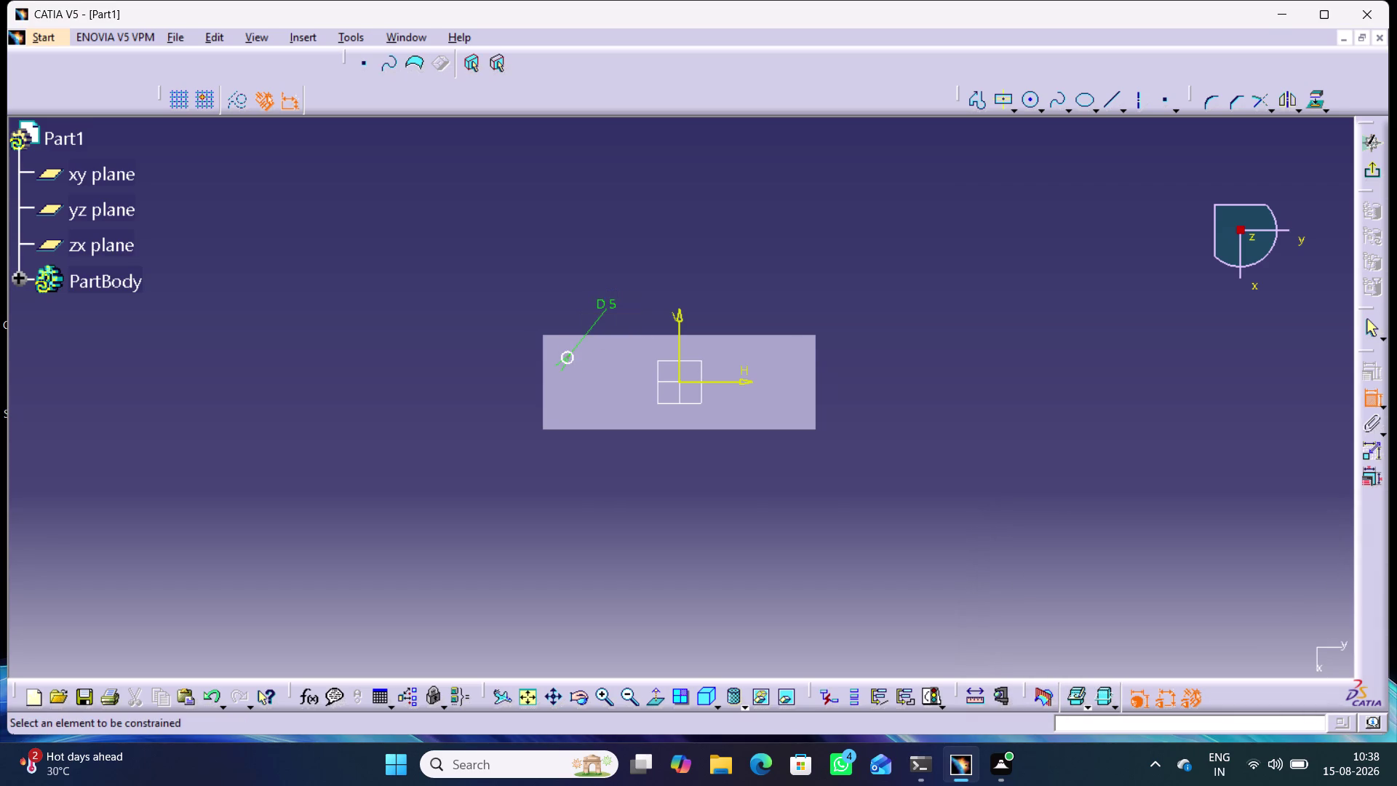
Dimension the circle 25 mm from the plate's left edge.
scroll(down, 3)
middle_drag(577, 391, 577, 392)
right_click(577, 392)
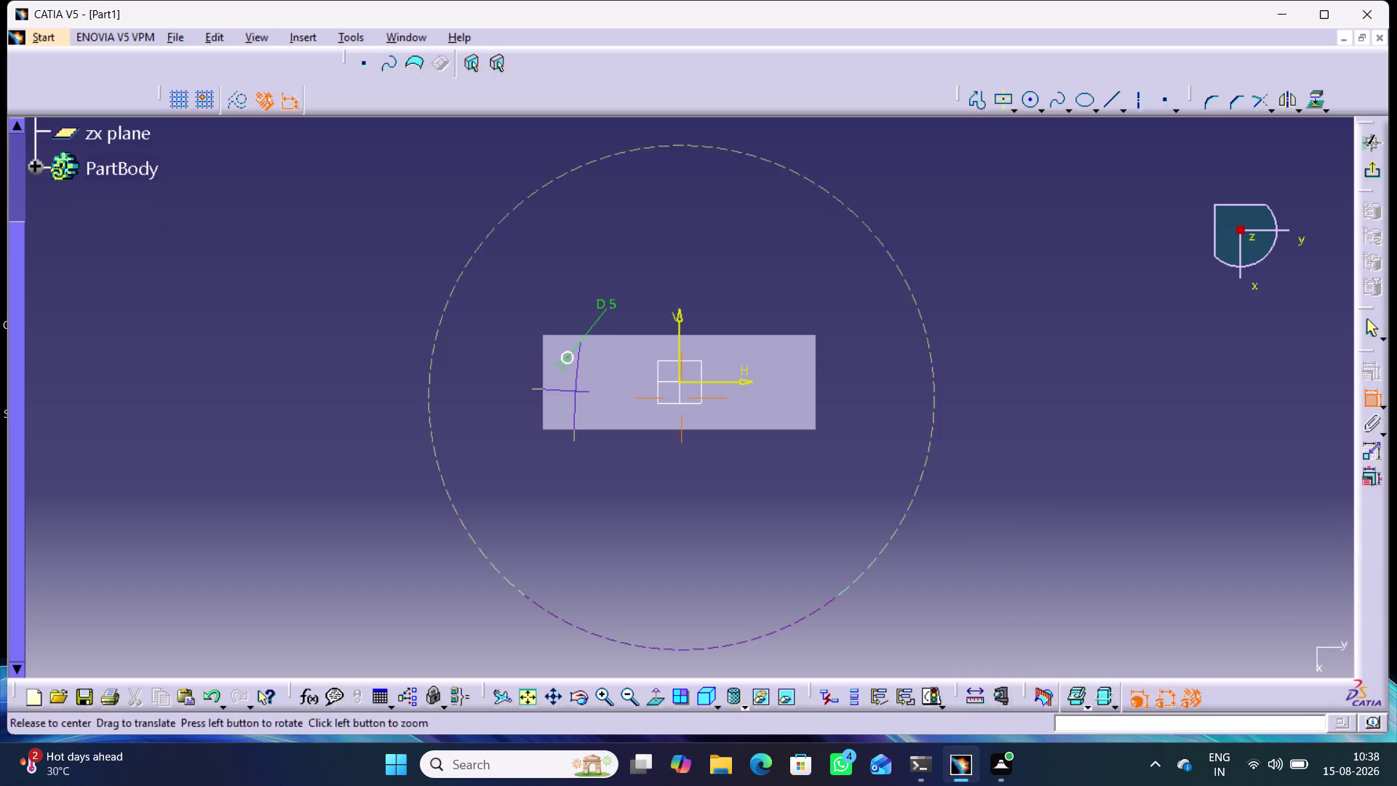
middle_drag(577, 392, 566, 311)
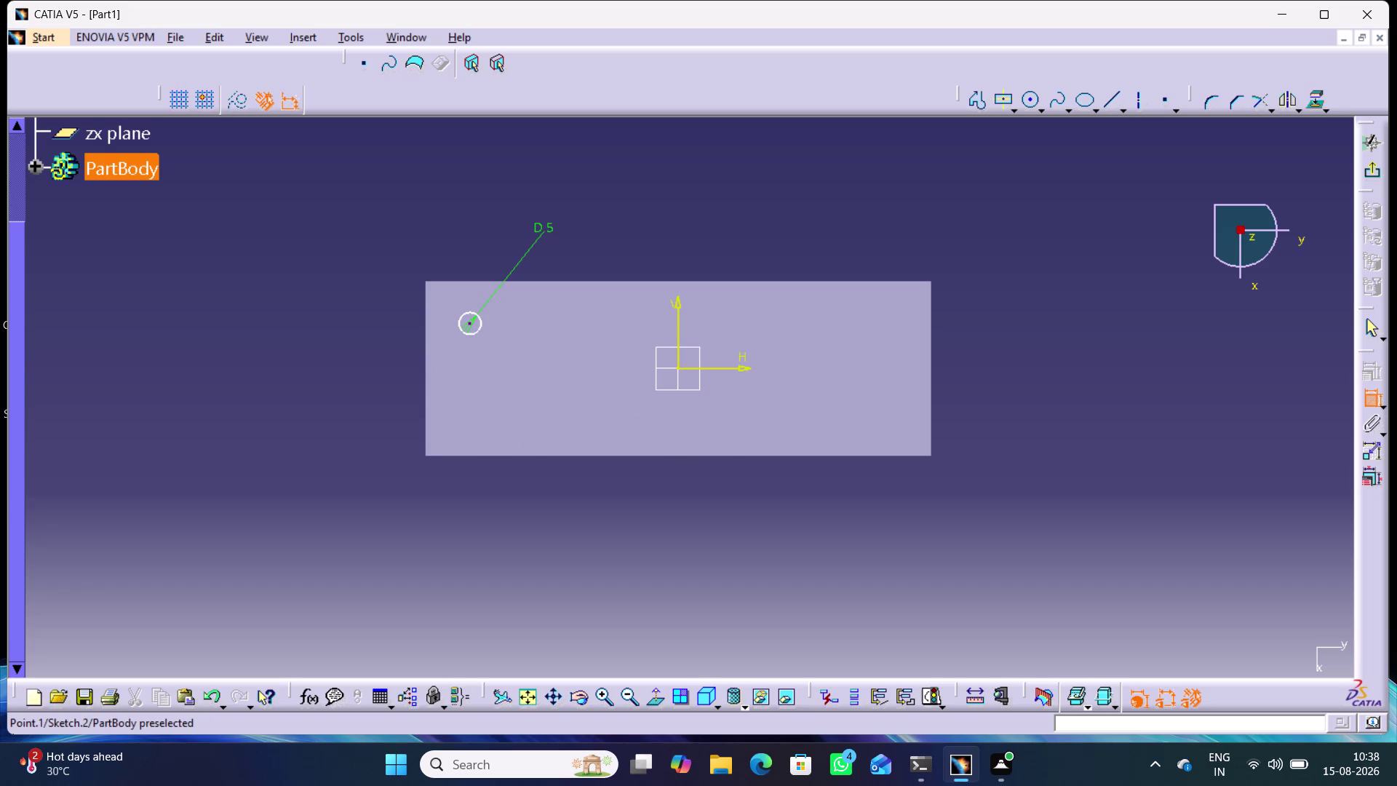
click(468, 321)
click(425, 331)
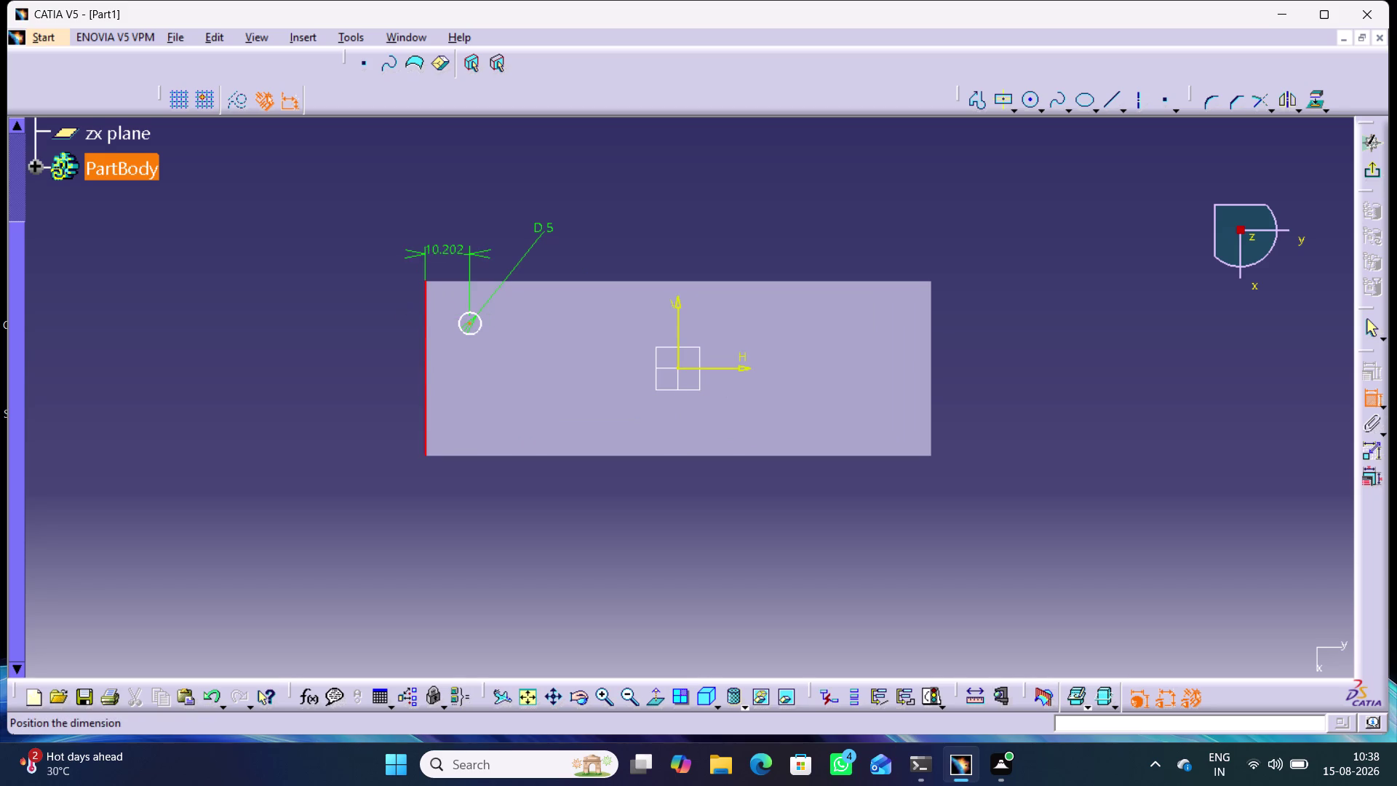
click(445, 254)
double_click(446, 249)
text(2)
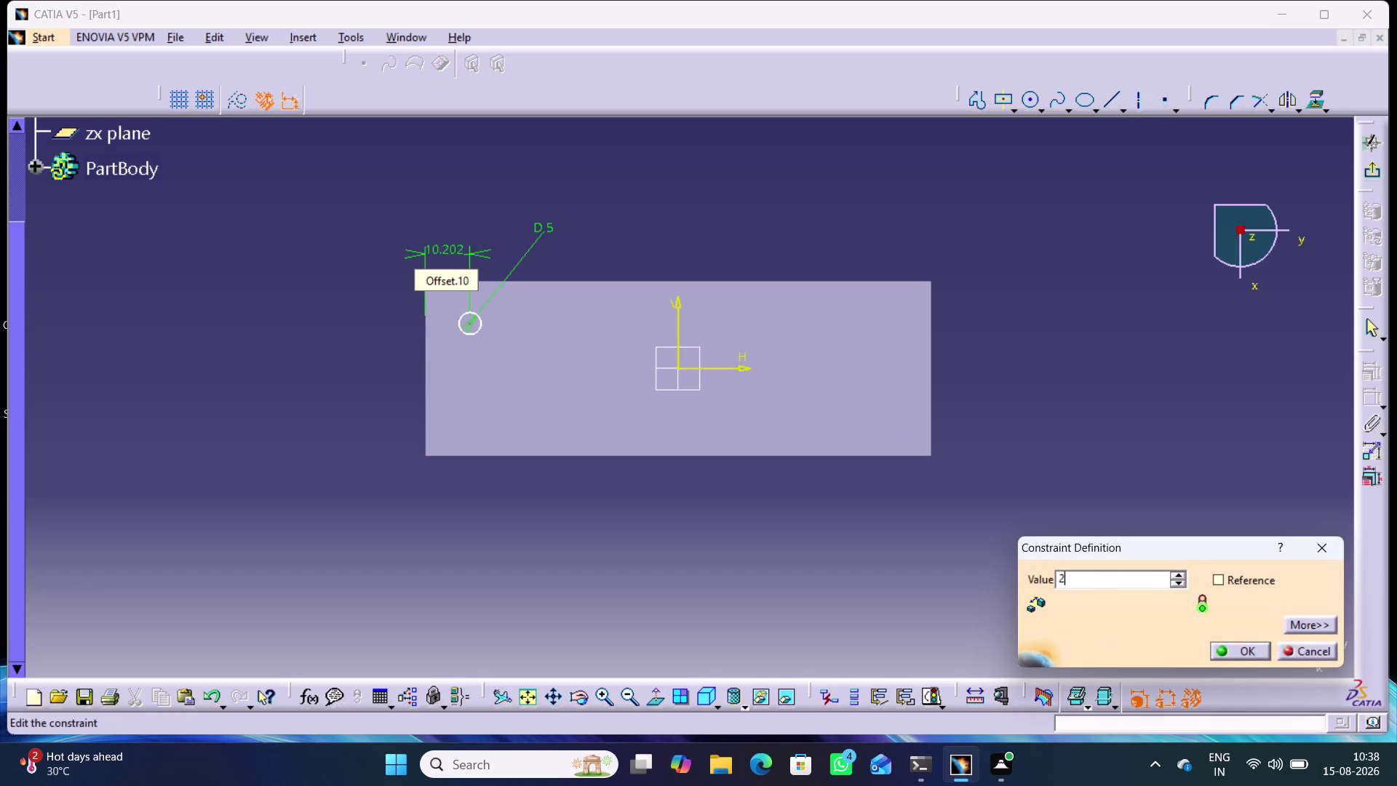
text(5)
key(Return)
click(367, 330)
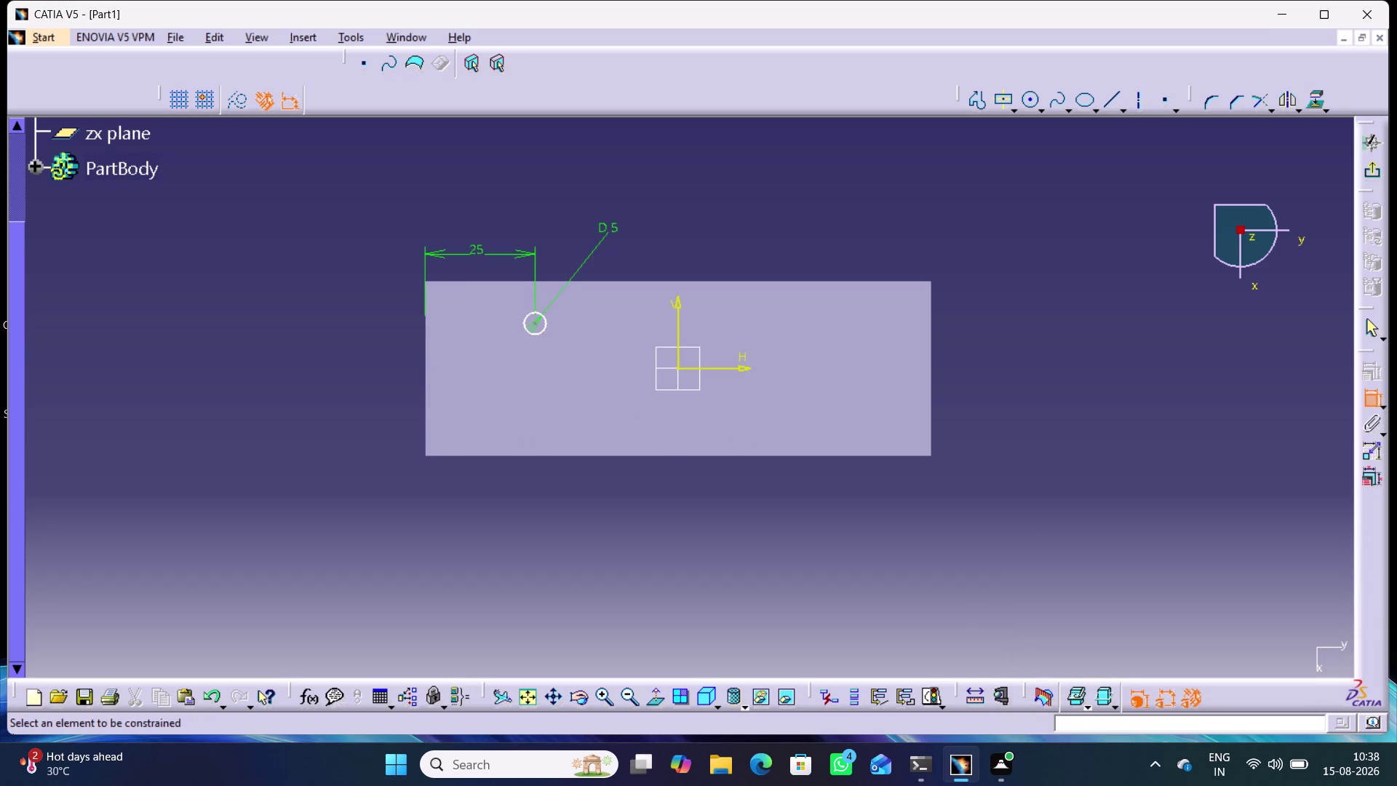
Dimension the circle 10 mm from the plate's top edge.
click(534, 324)
click(513, 281)
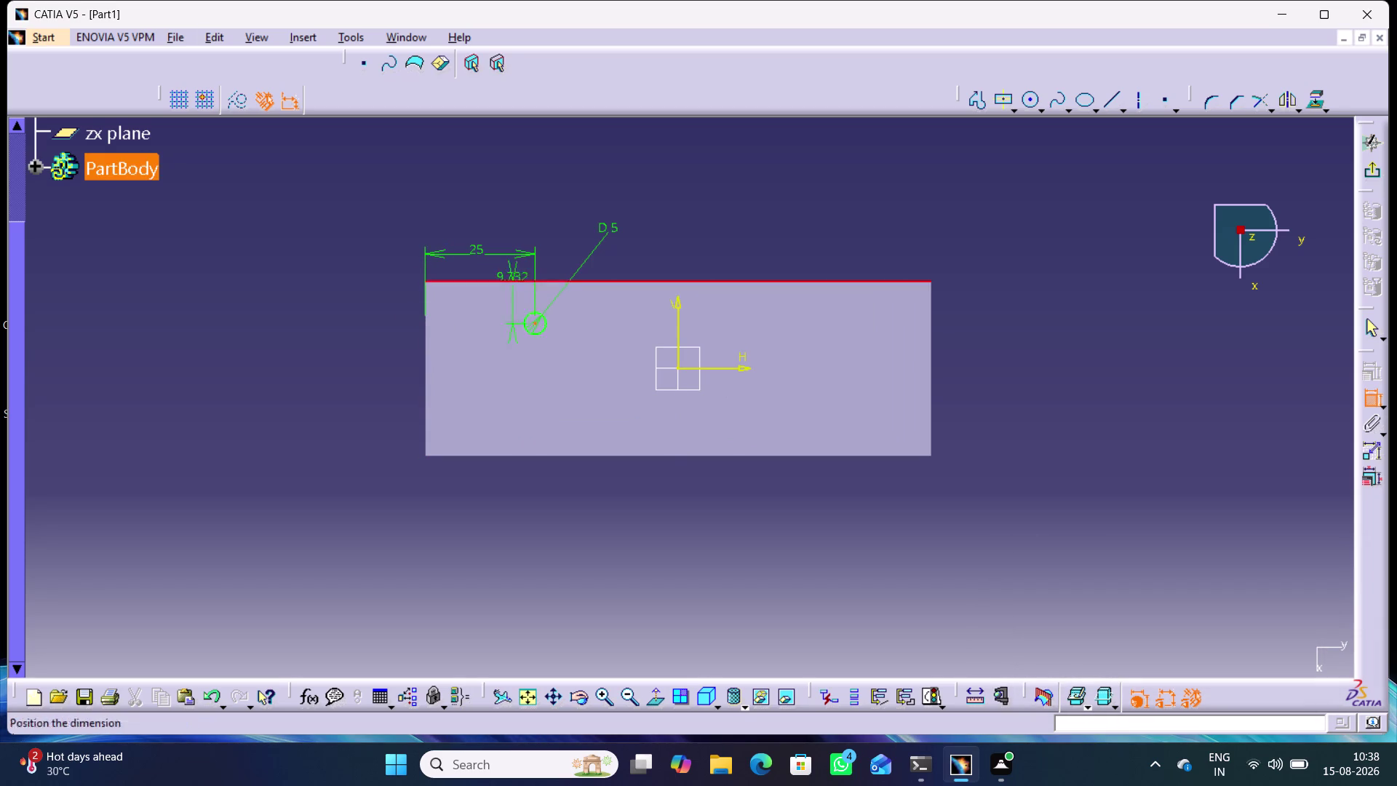
click(395, 302)
double_click(393, 299)
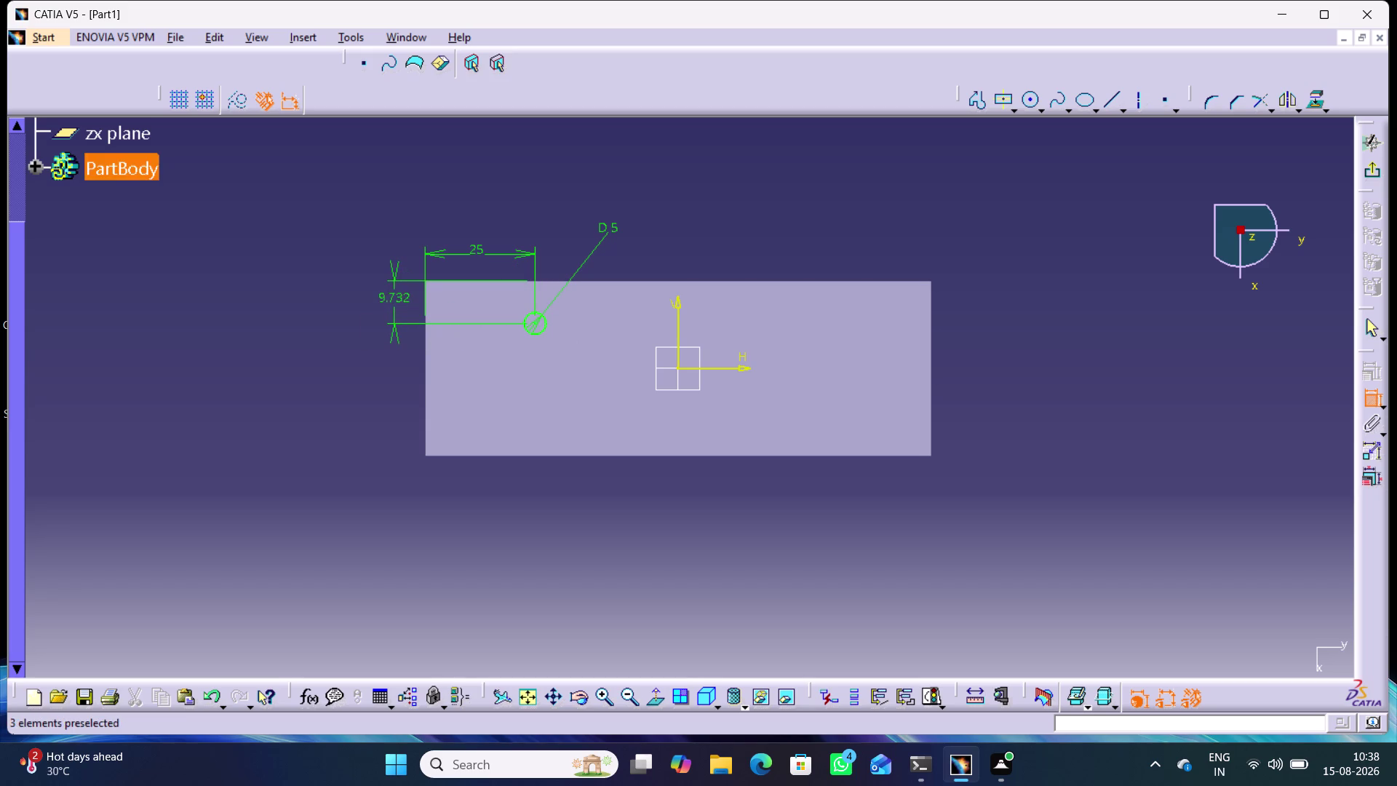
text(10)
key(Return)
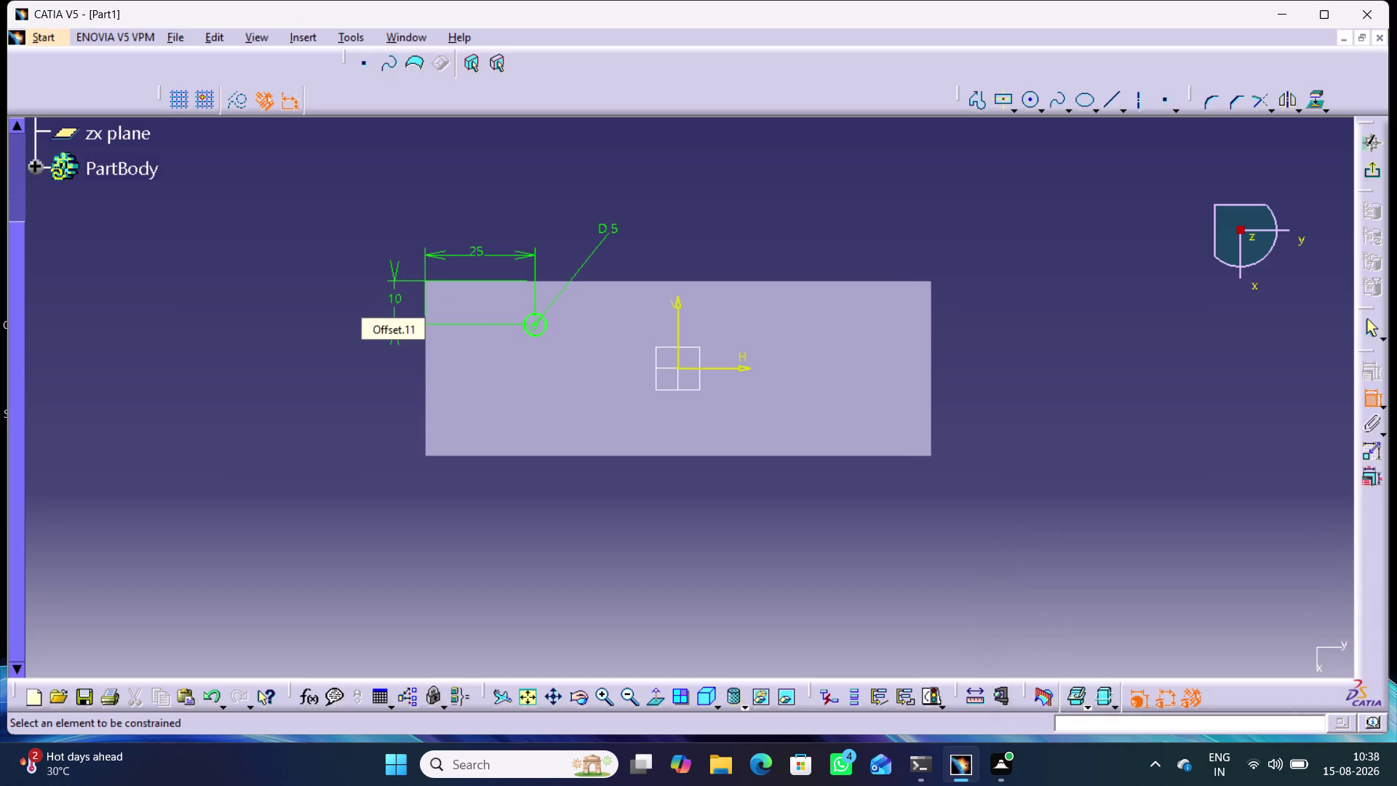
click(757, 211)
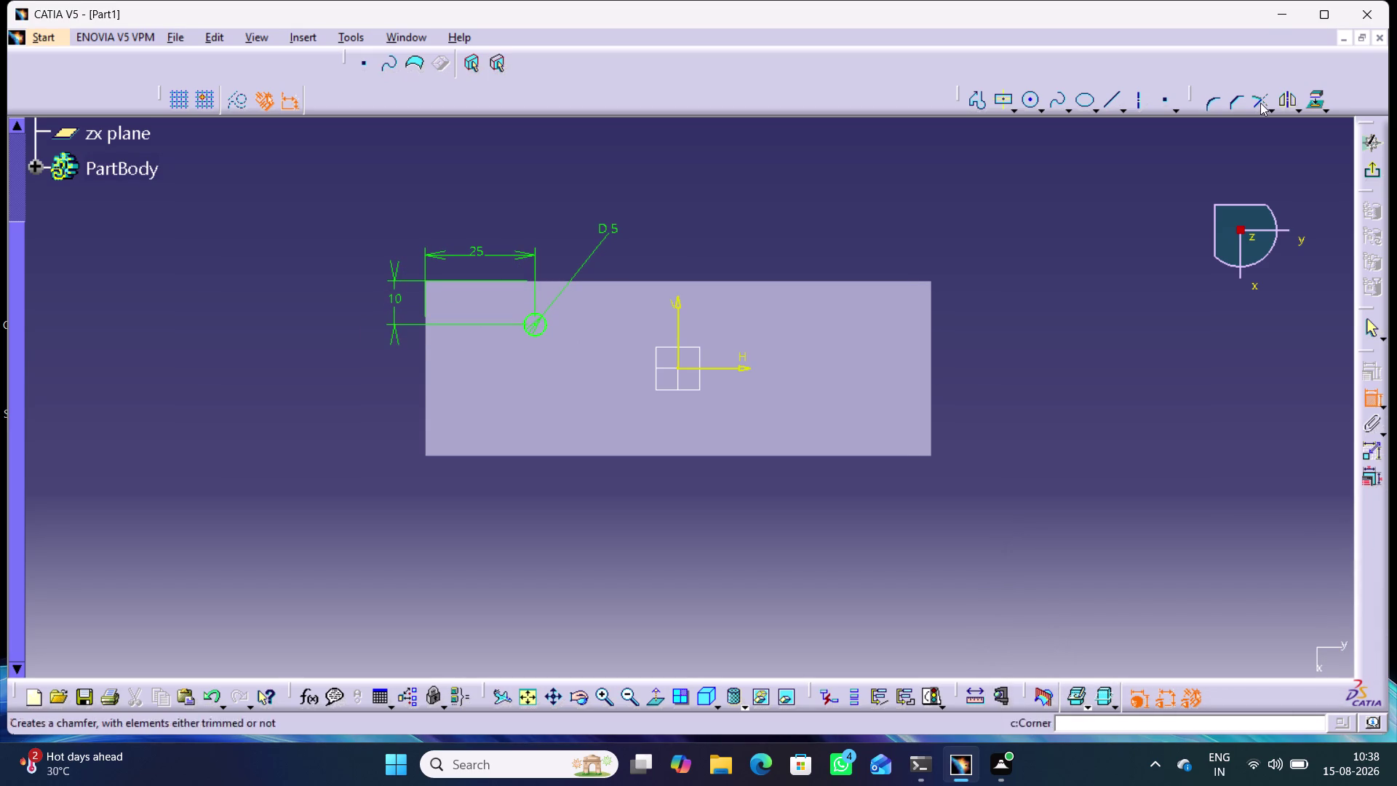
click(1287, 97)
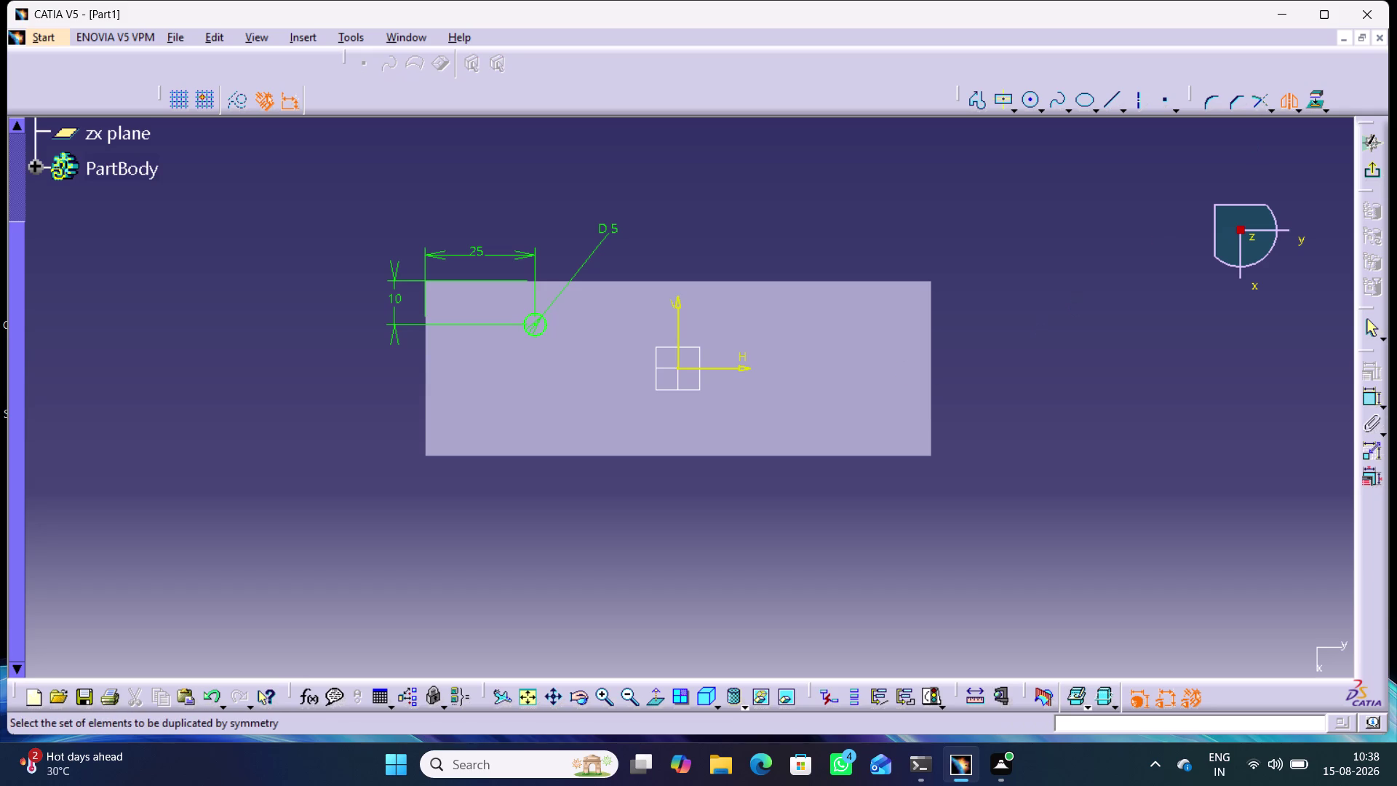
Mirror the circle across the horizontal axis to create a second hole.
click(545, 331)
click(721, 367)
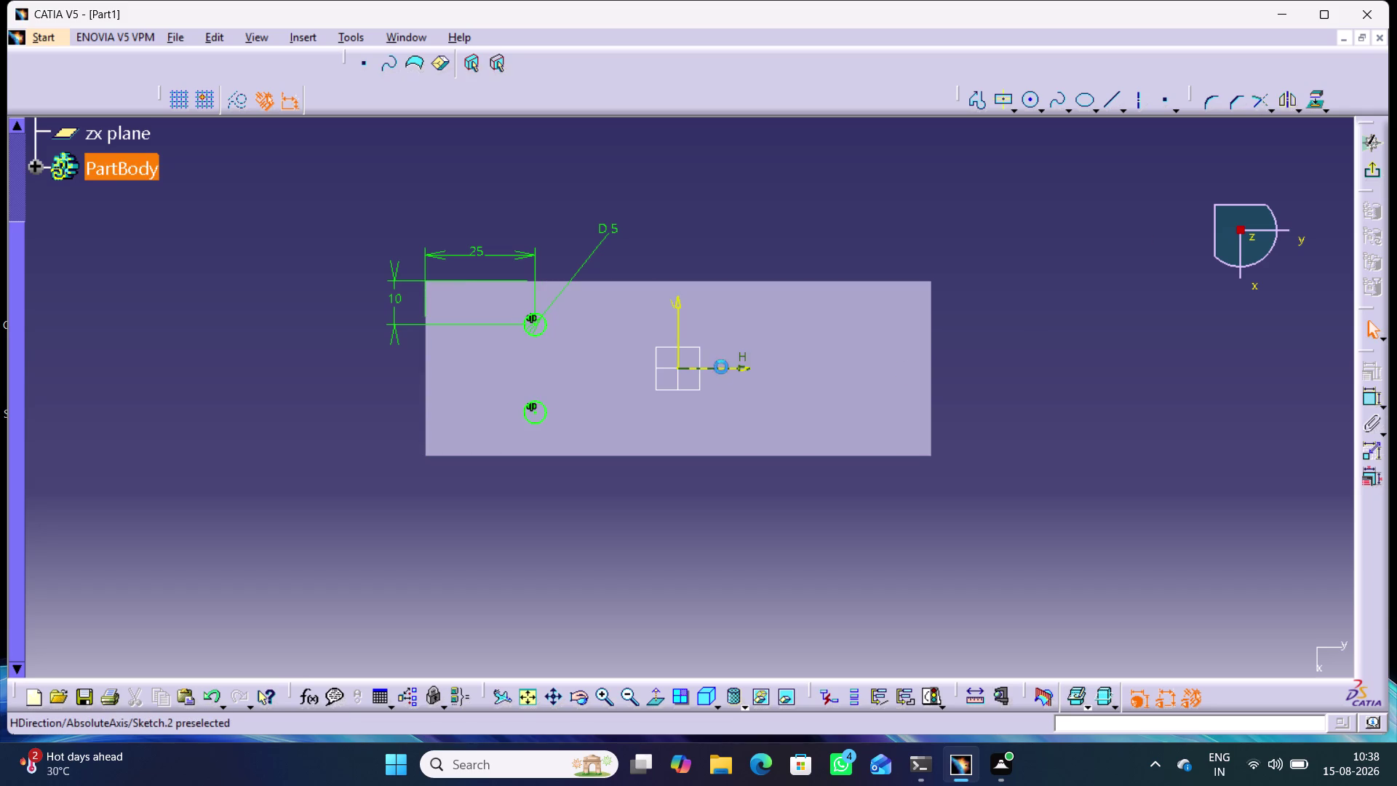
double_click(1286, 100)
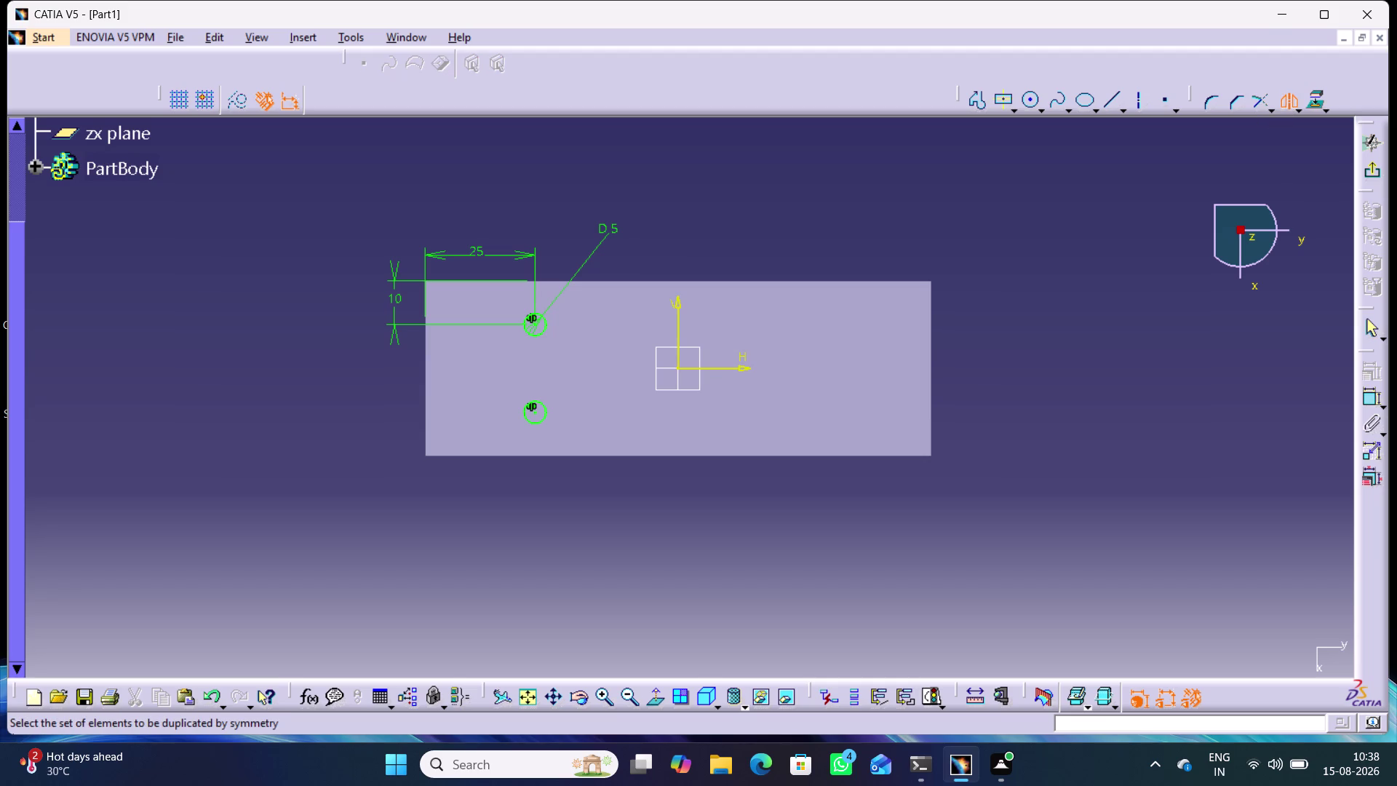
click(546, 325)
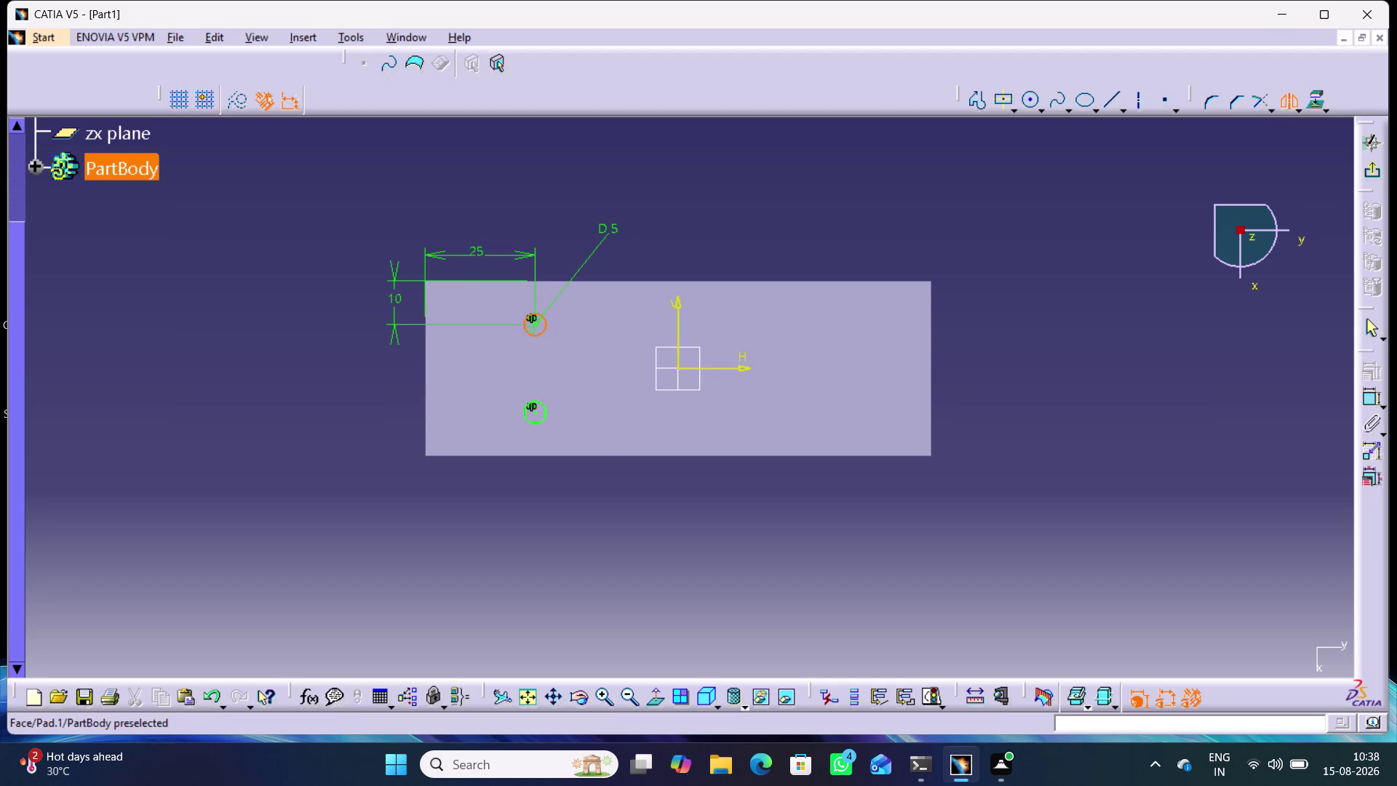
click(549, 412)
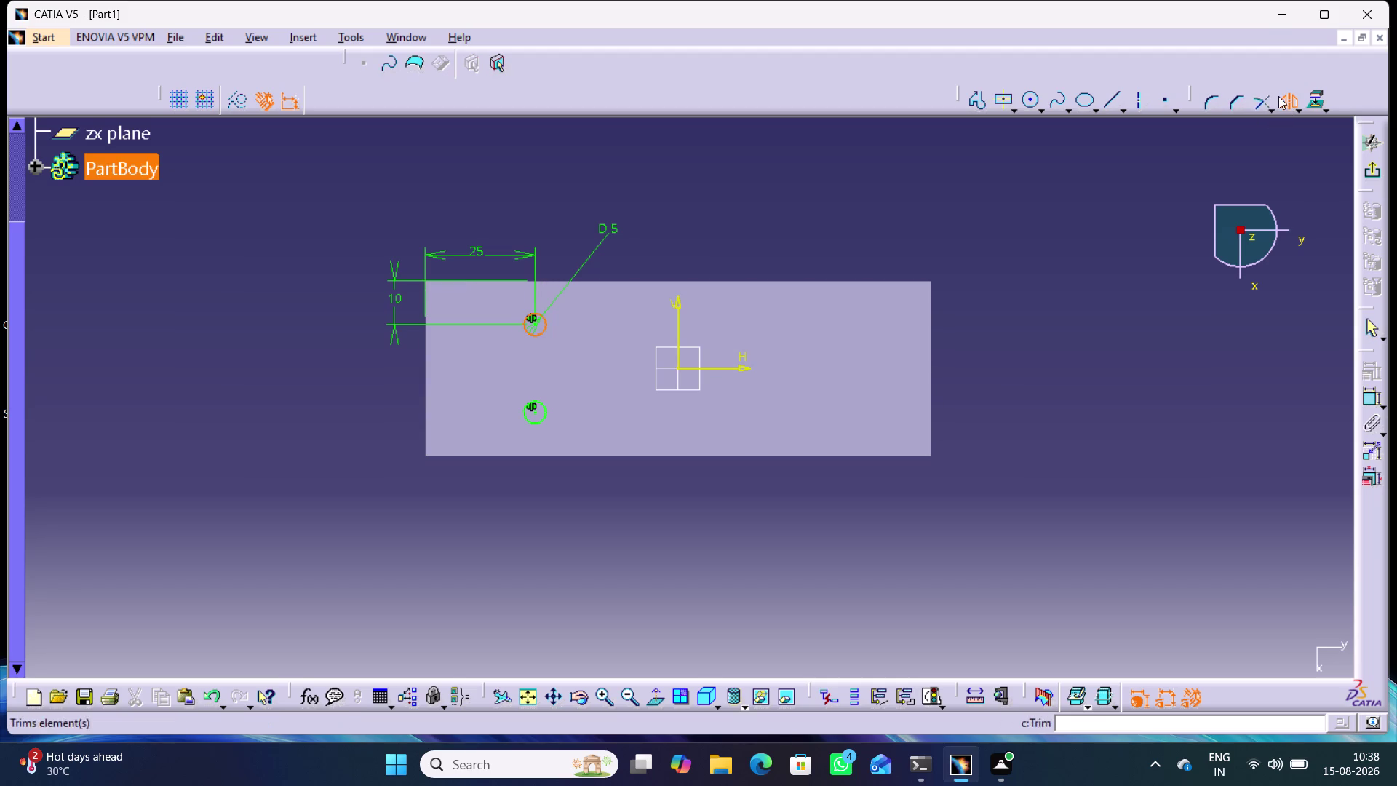
click(1287, 98)
click(1132, 270)
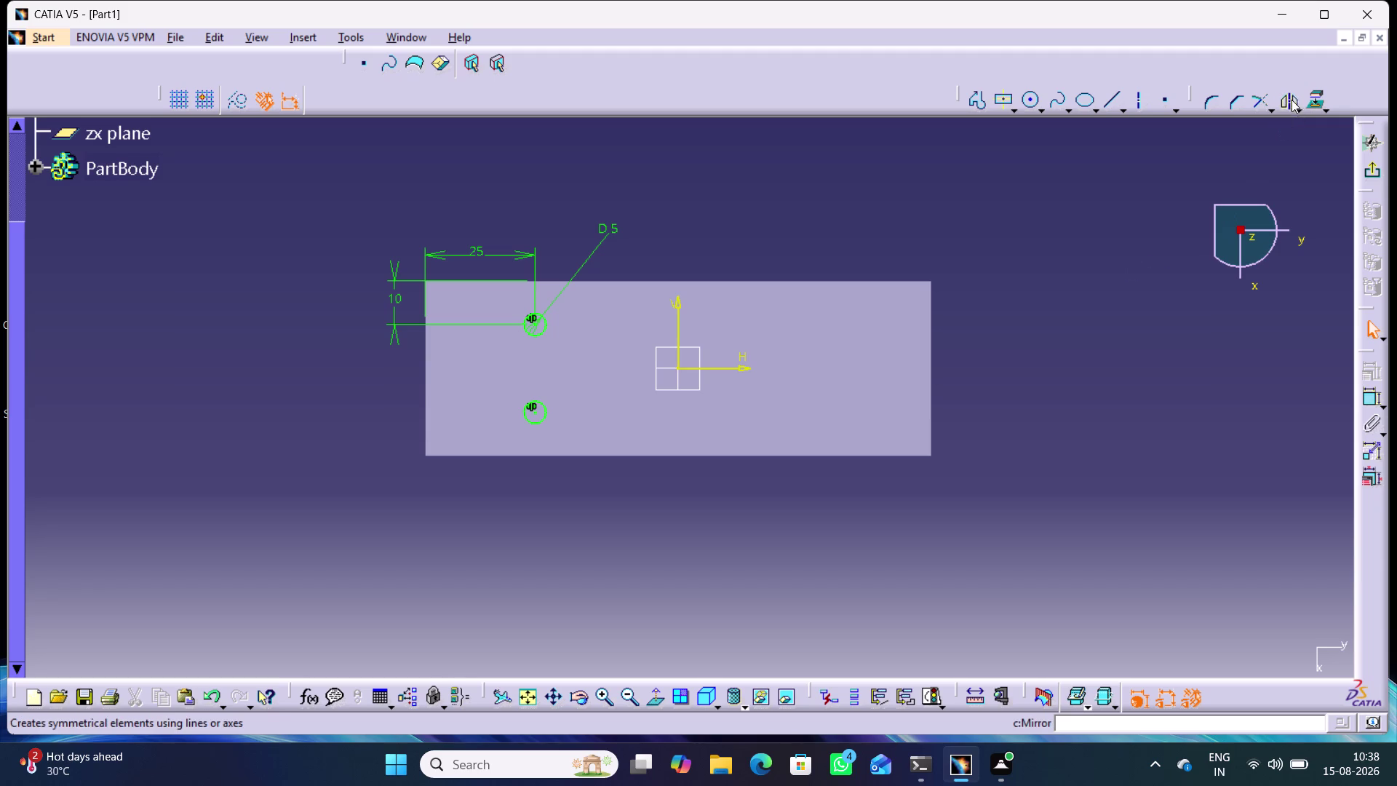
click(1290, 96)
click(545, 412)
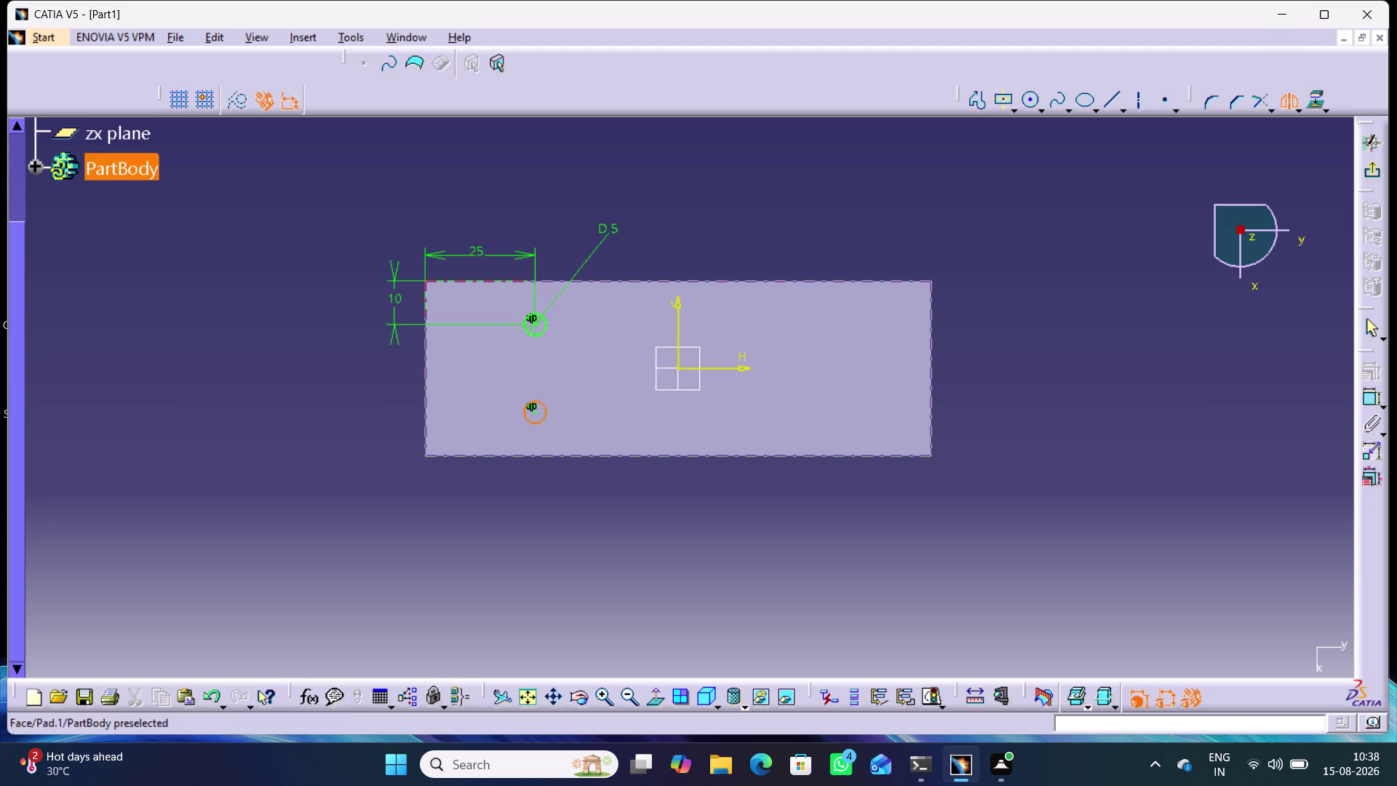
Mirror both circles across the vertical axis for four holes, then exit the sketch.
click(1286, 99)
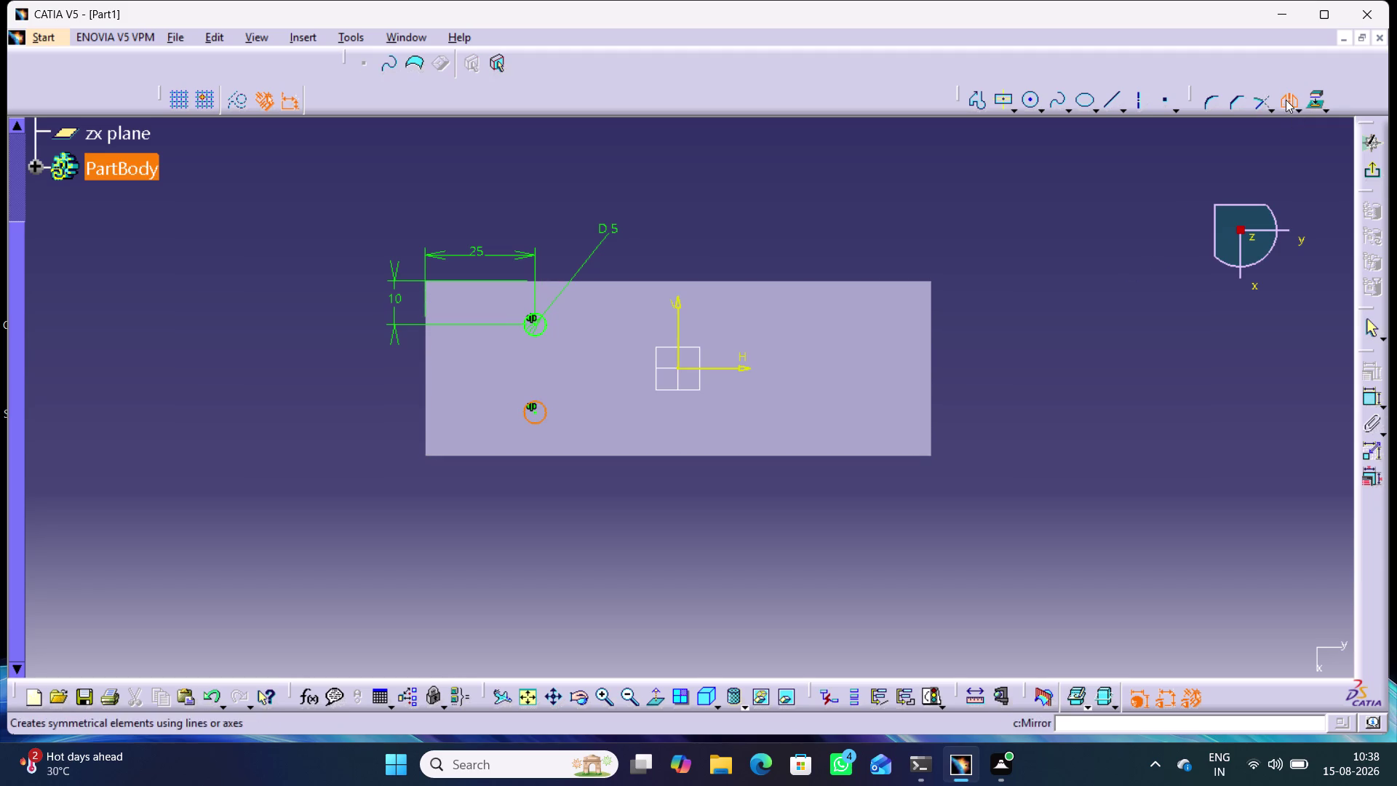
click(847, 544)
drag(664, 569, 487, 300)
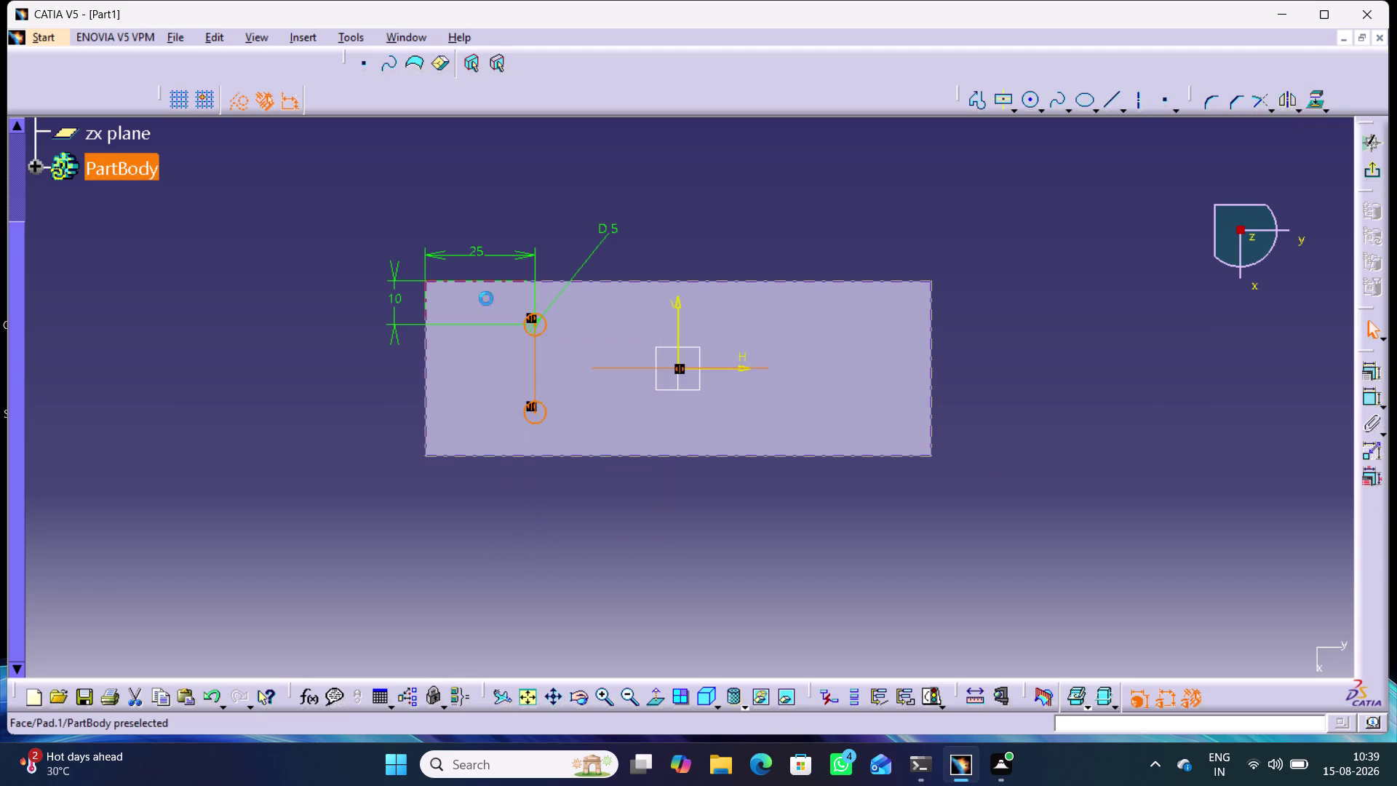
click(983, 389)
drag(570, 538, 538, 499)
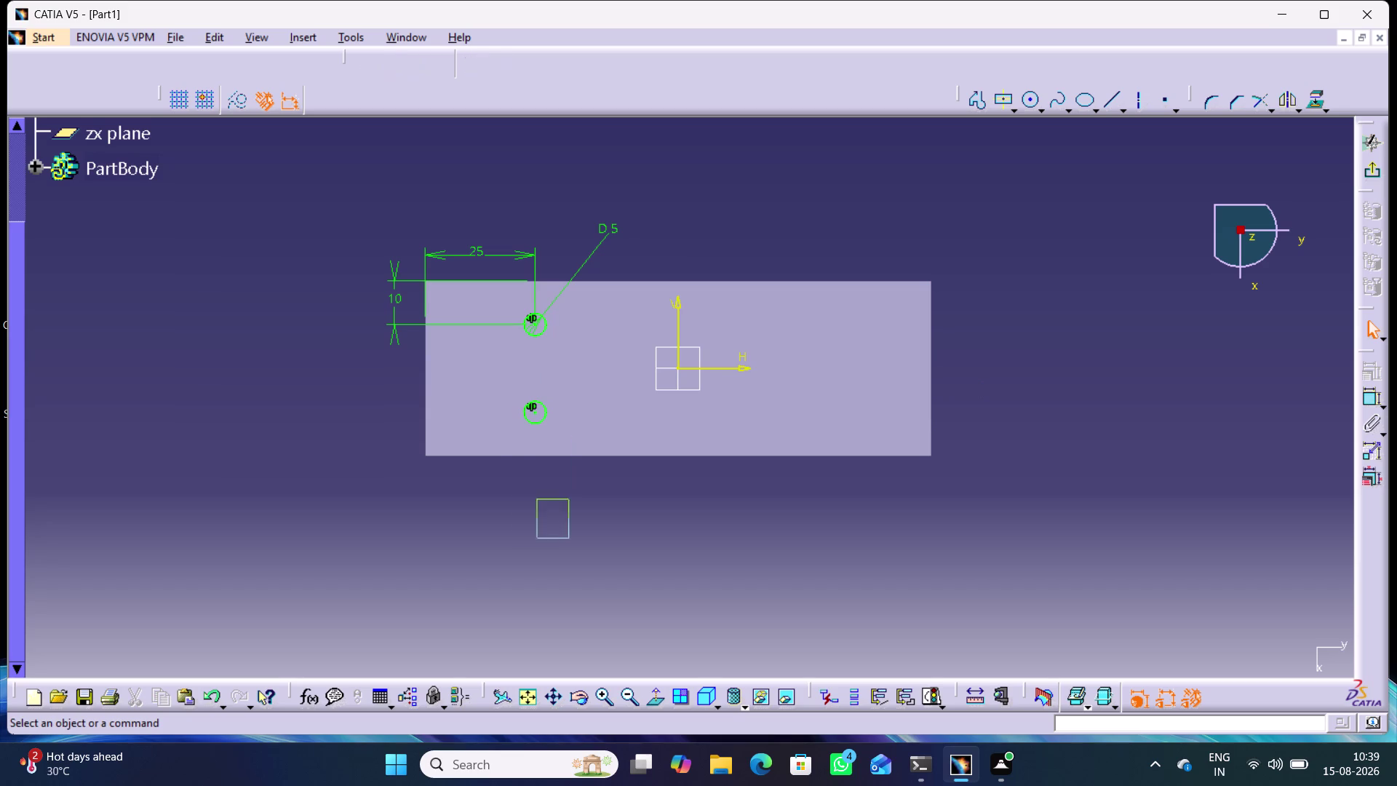
drag(538, 499, 501, 312)
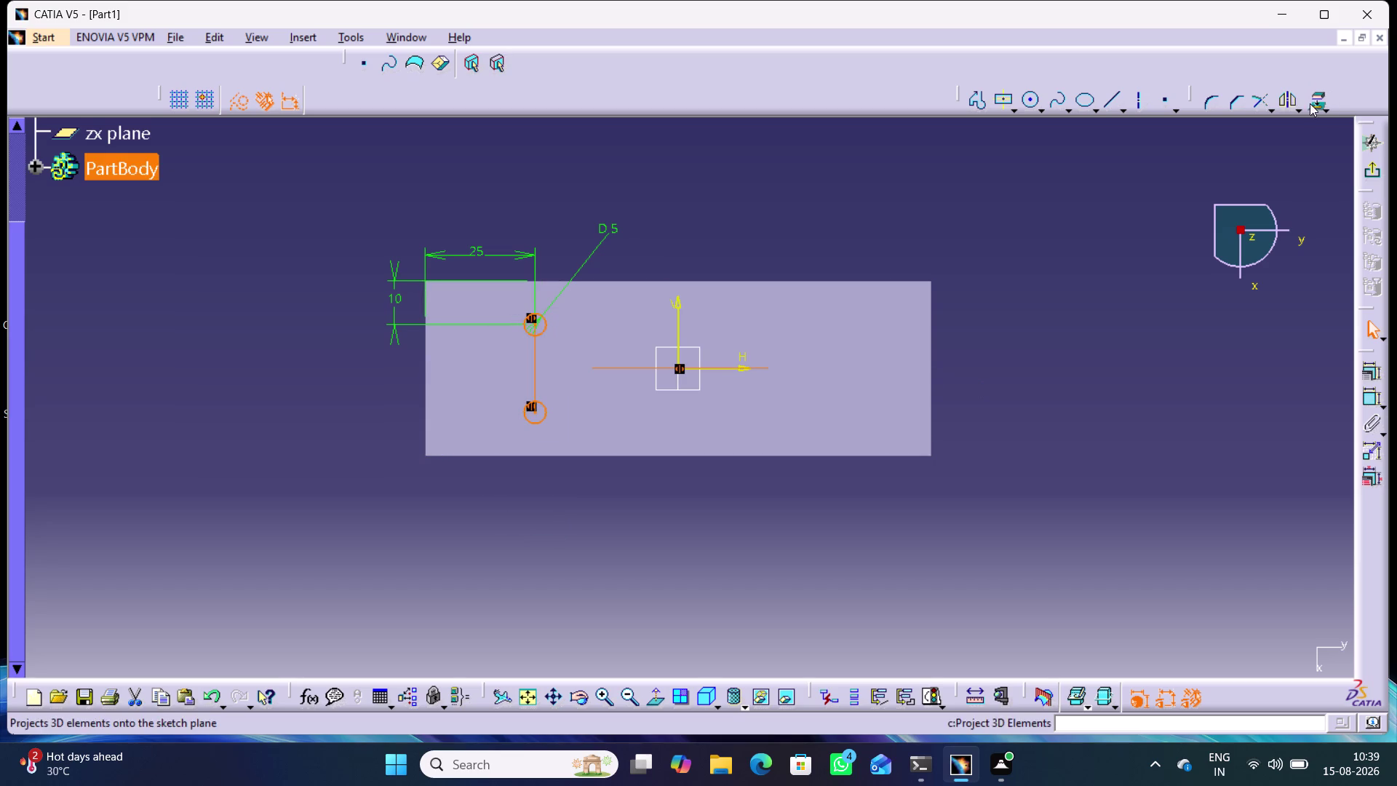
click(1280, 96)
click(675, 324)
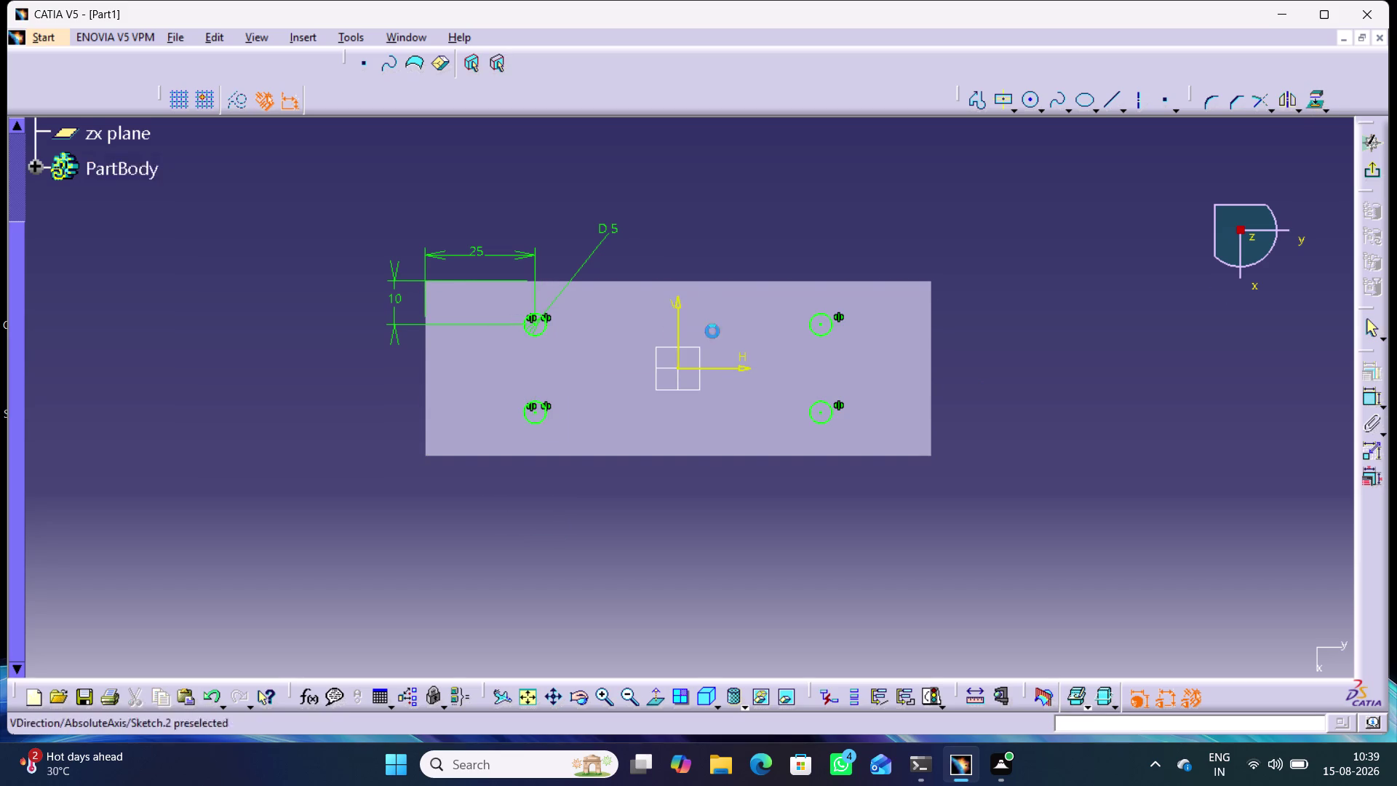
click(1040, 417)
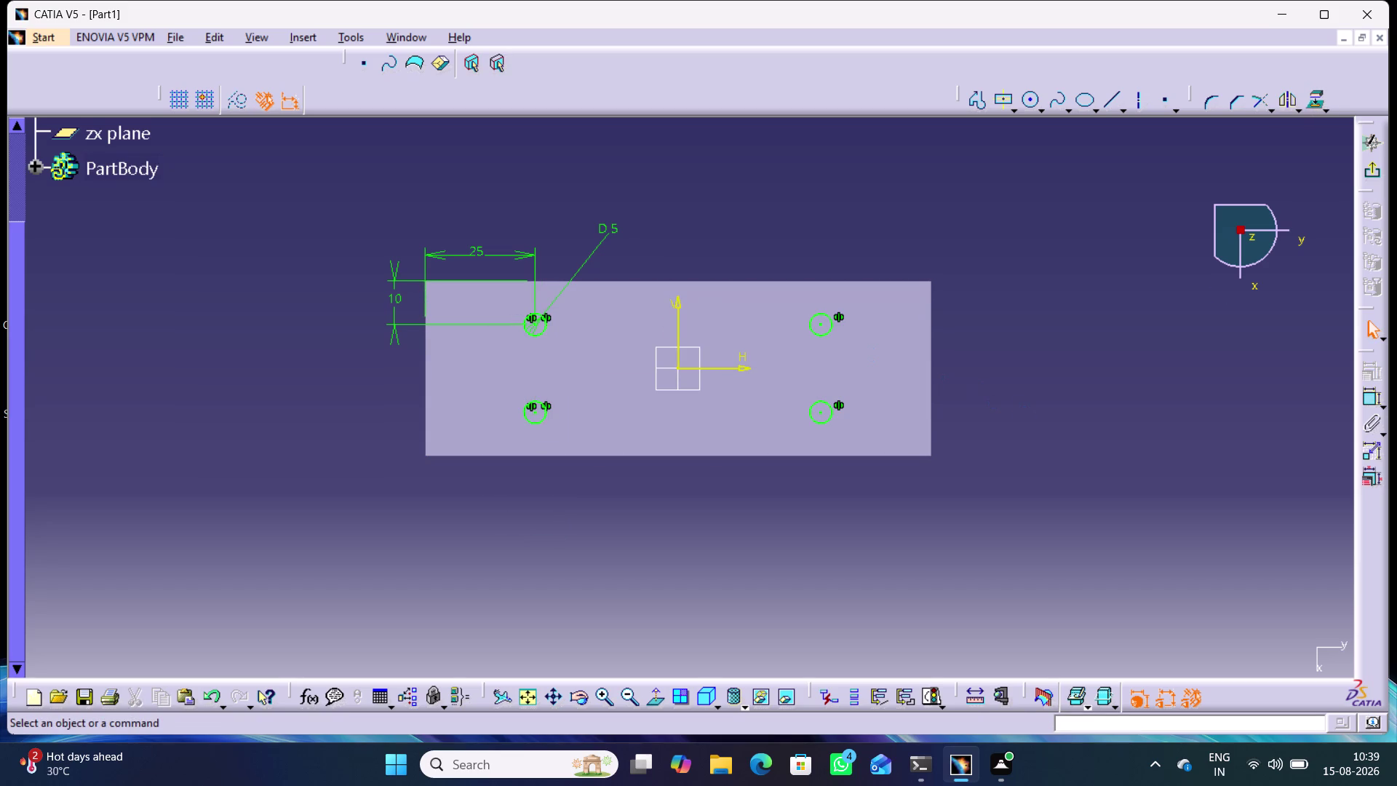
click(1366, 176)
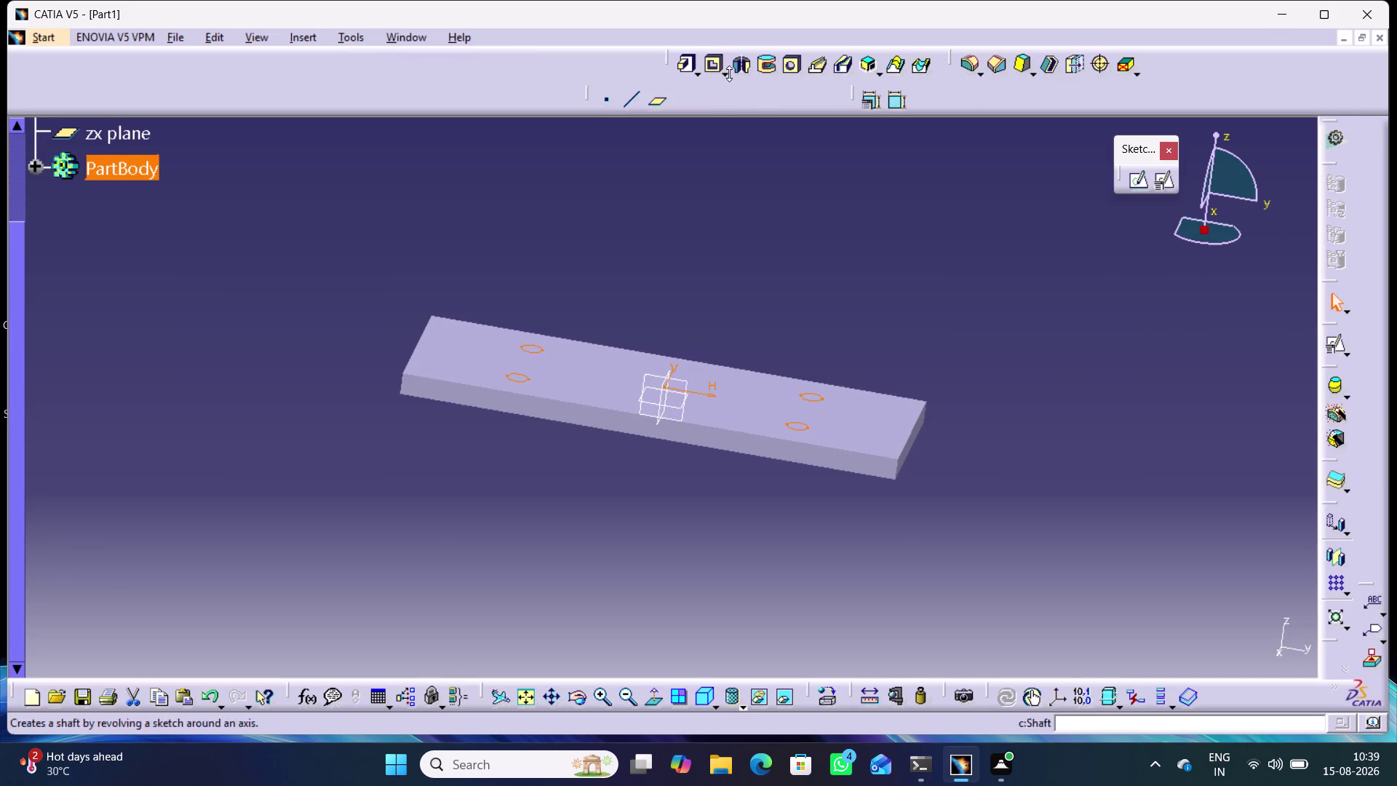
Pocket Sketch.2 with the Up to next limit to cut the four holes.
click(714, 64)
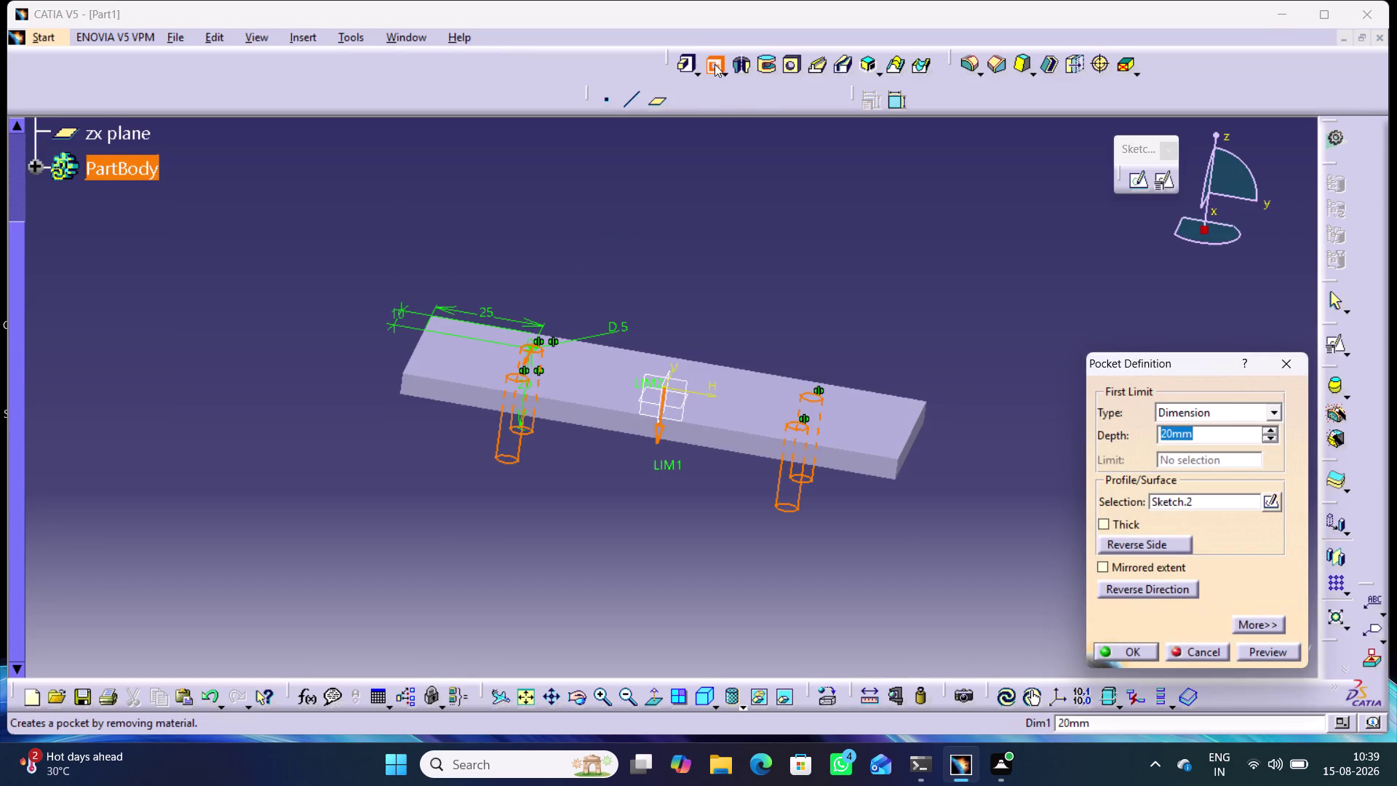
click(1236, 409)
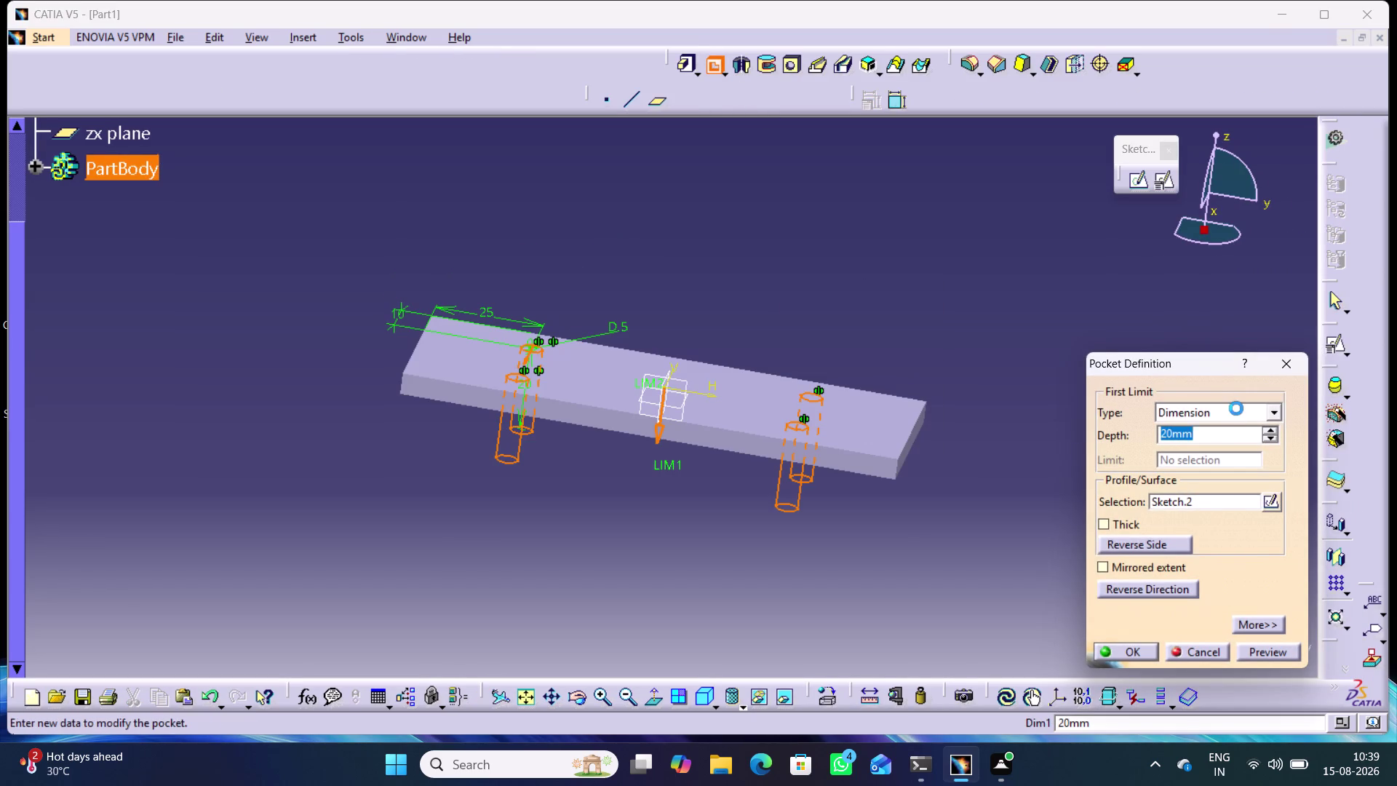
click(1202, 445)
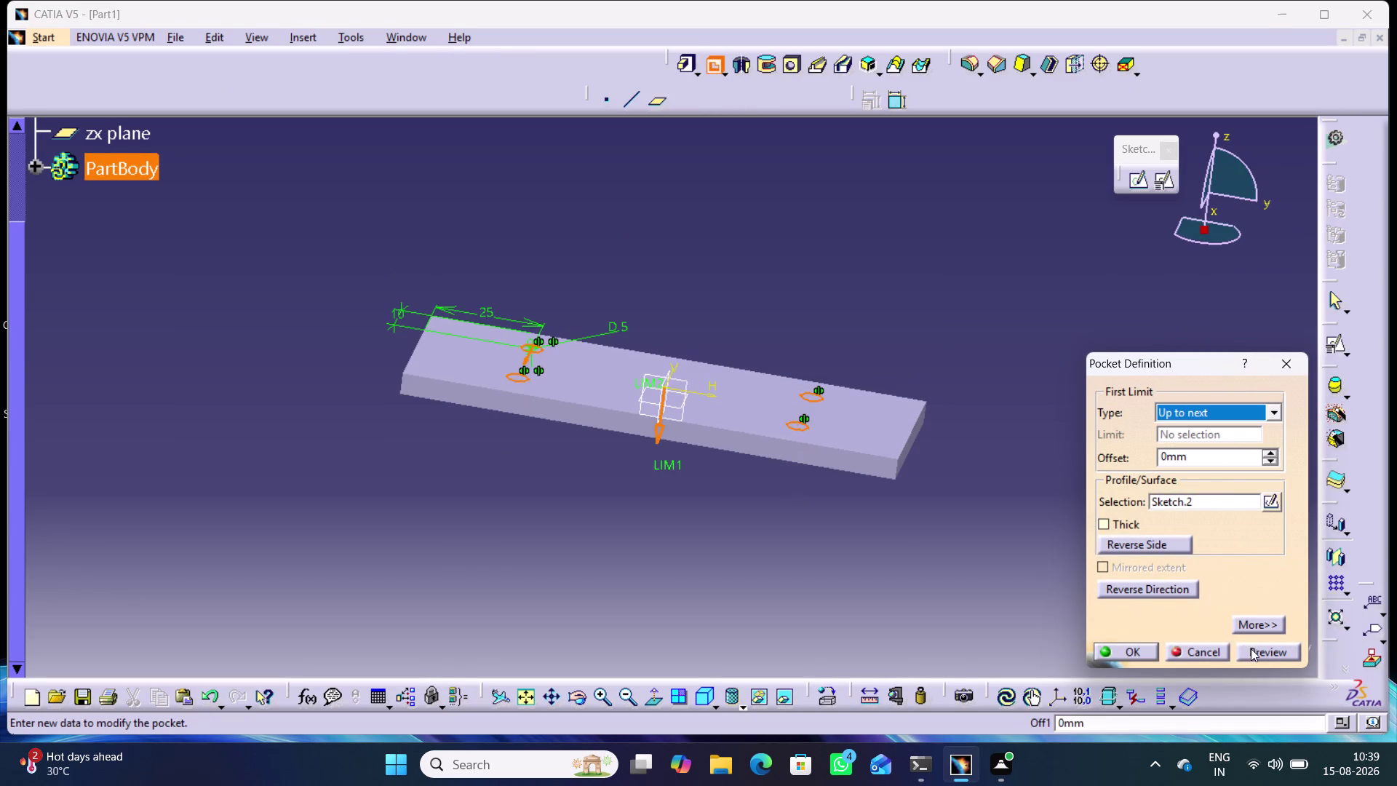
click(1251, 648)
click(1127, 649)
click(987, 400)
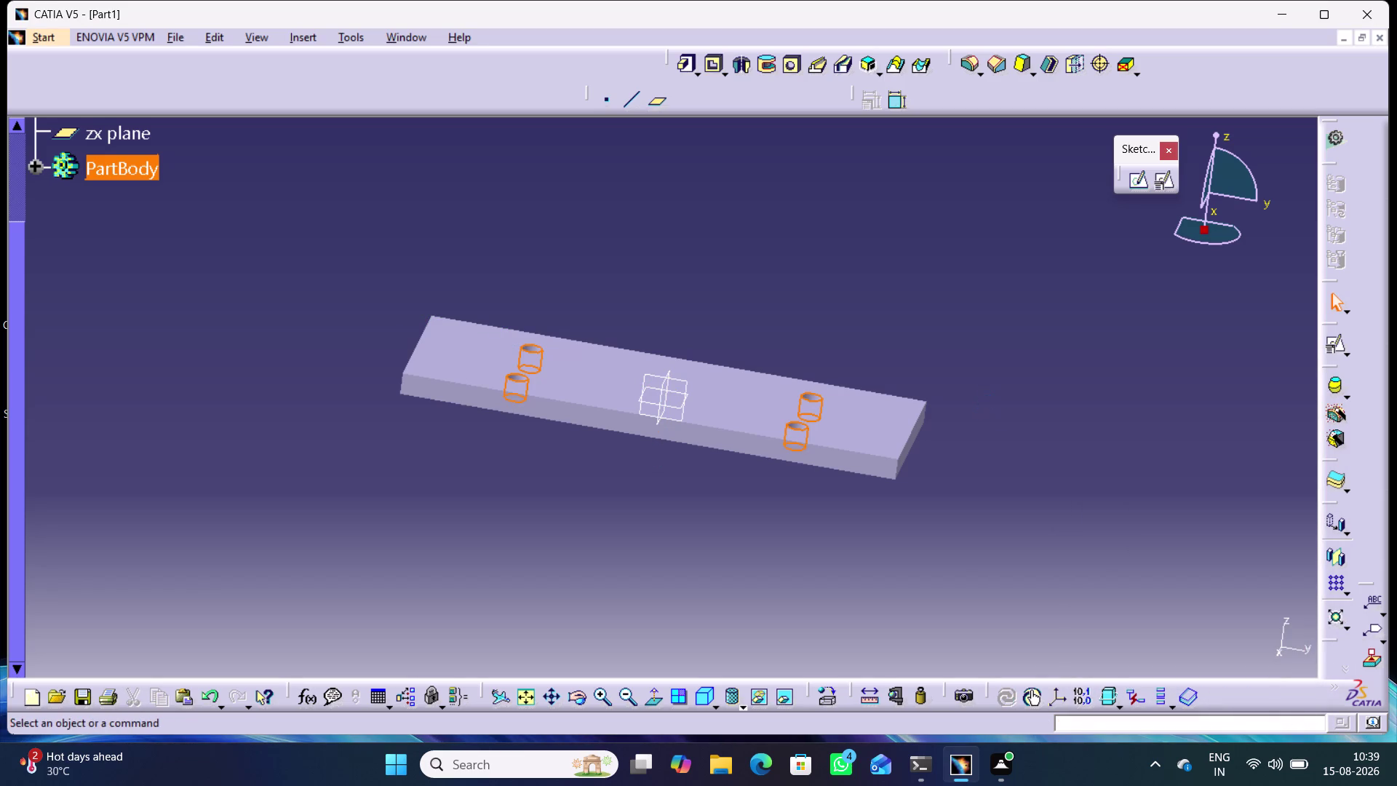
middle_click(986, 401)
right_click(986, 401)
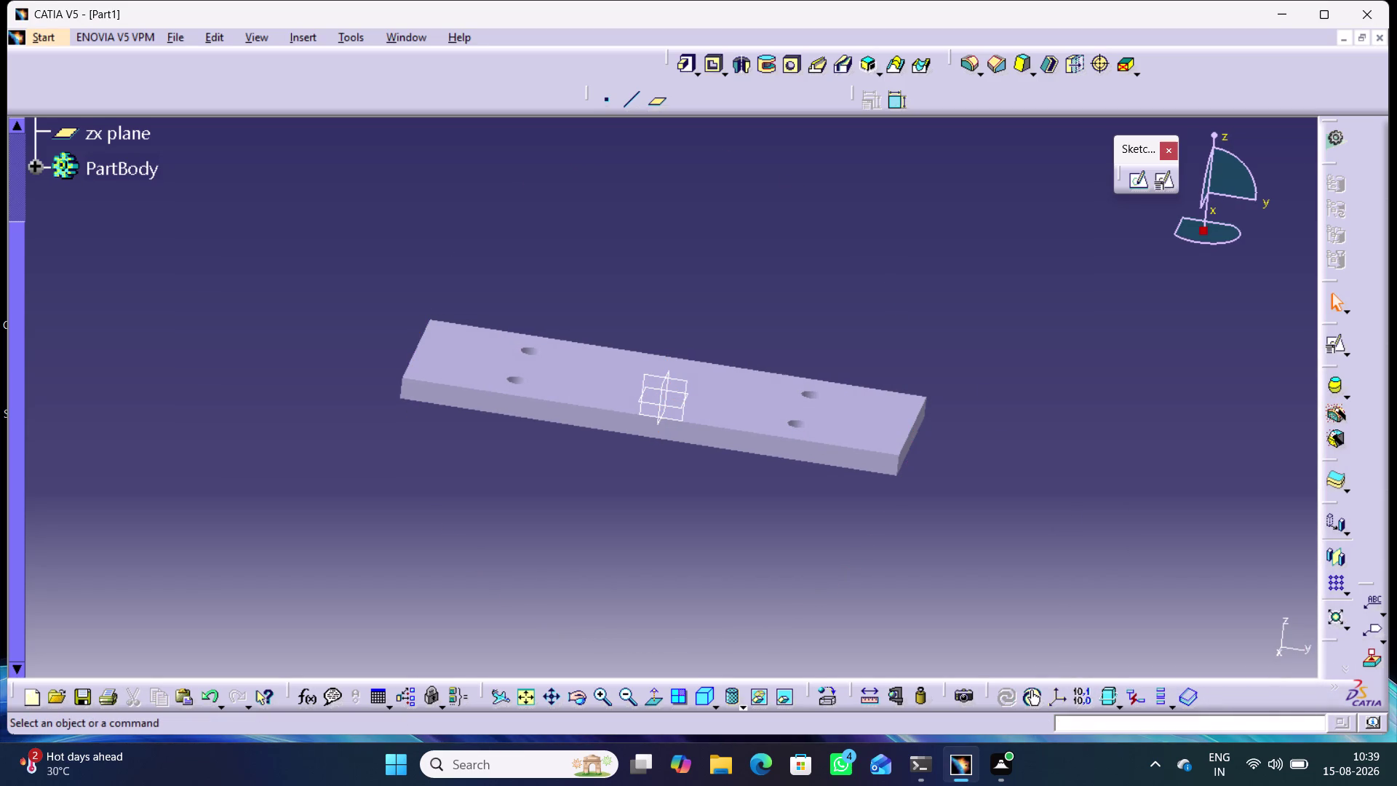
middle_click(958, 425)
right_click(957, 425)
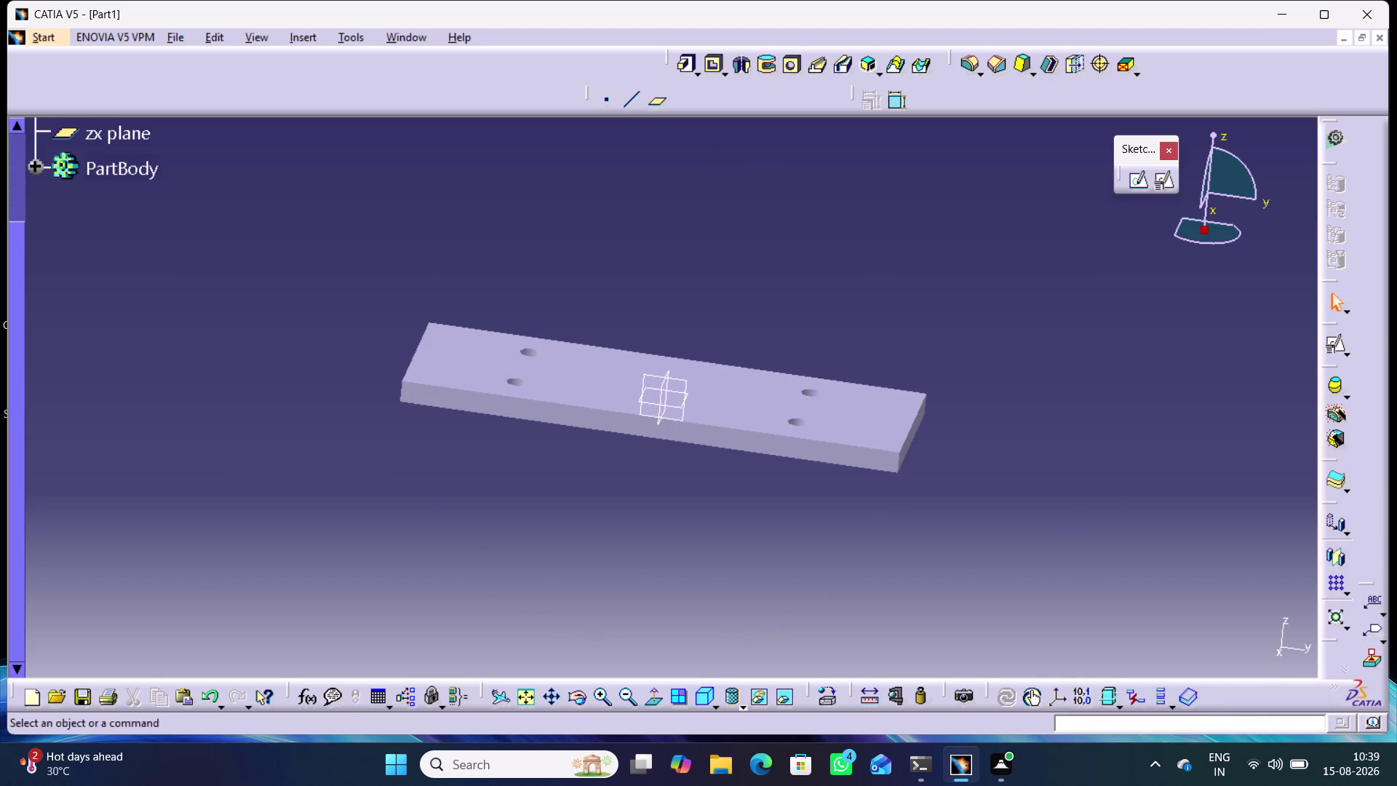
Orbit around the plate to inspect the four through holes.
middle_drag(1035, 315, 1144, 397)
right_drag(1035, 316, 1144, 397)
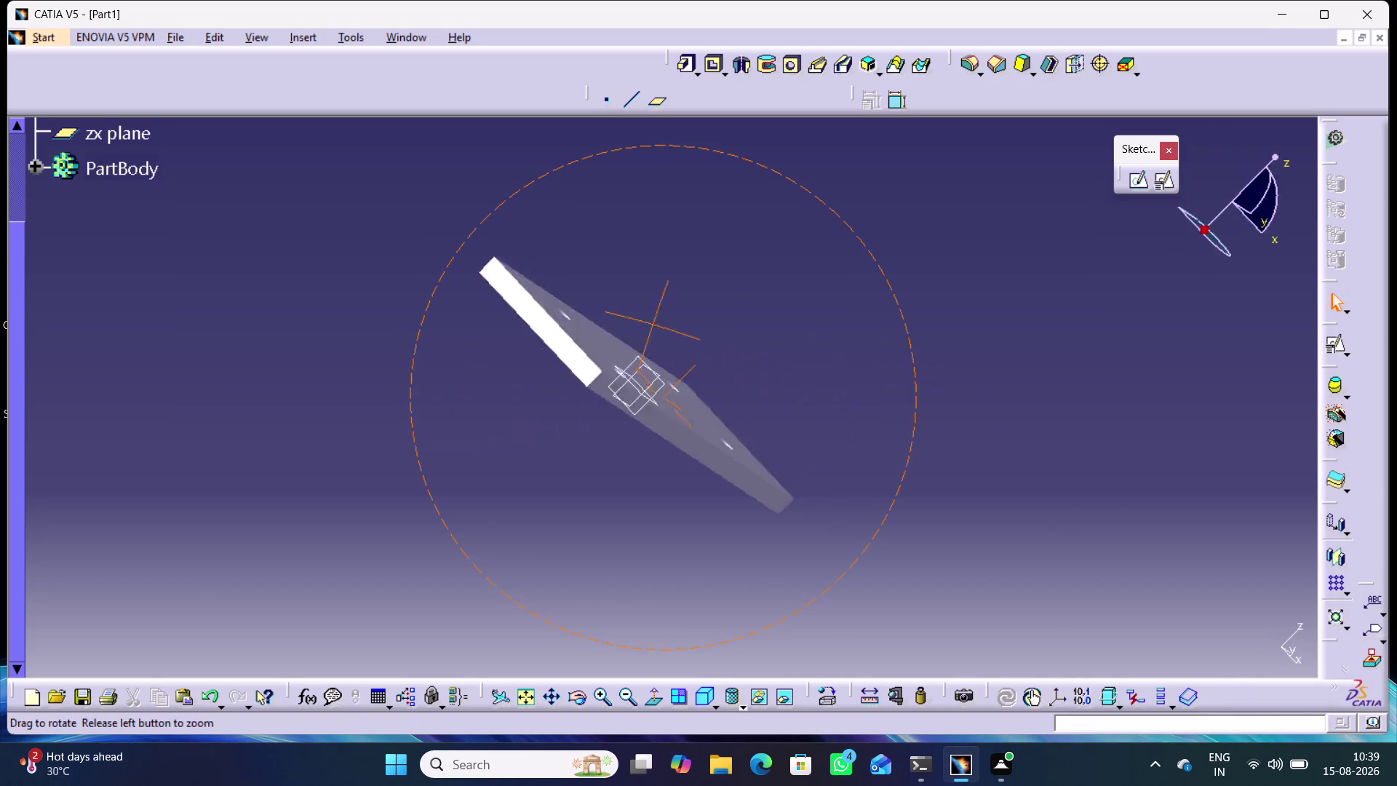
middle_drag(1145, 398, 979, 408)
right_drag(1144, 397, 973, 405)
scroll(down, 3)
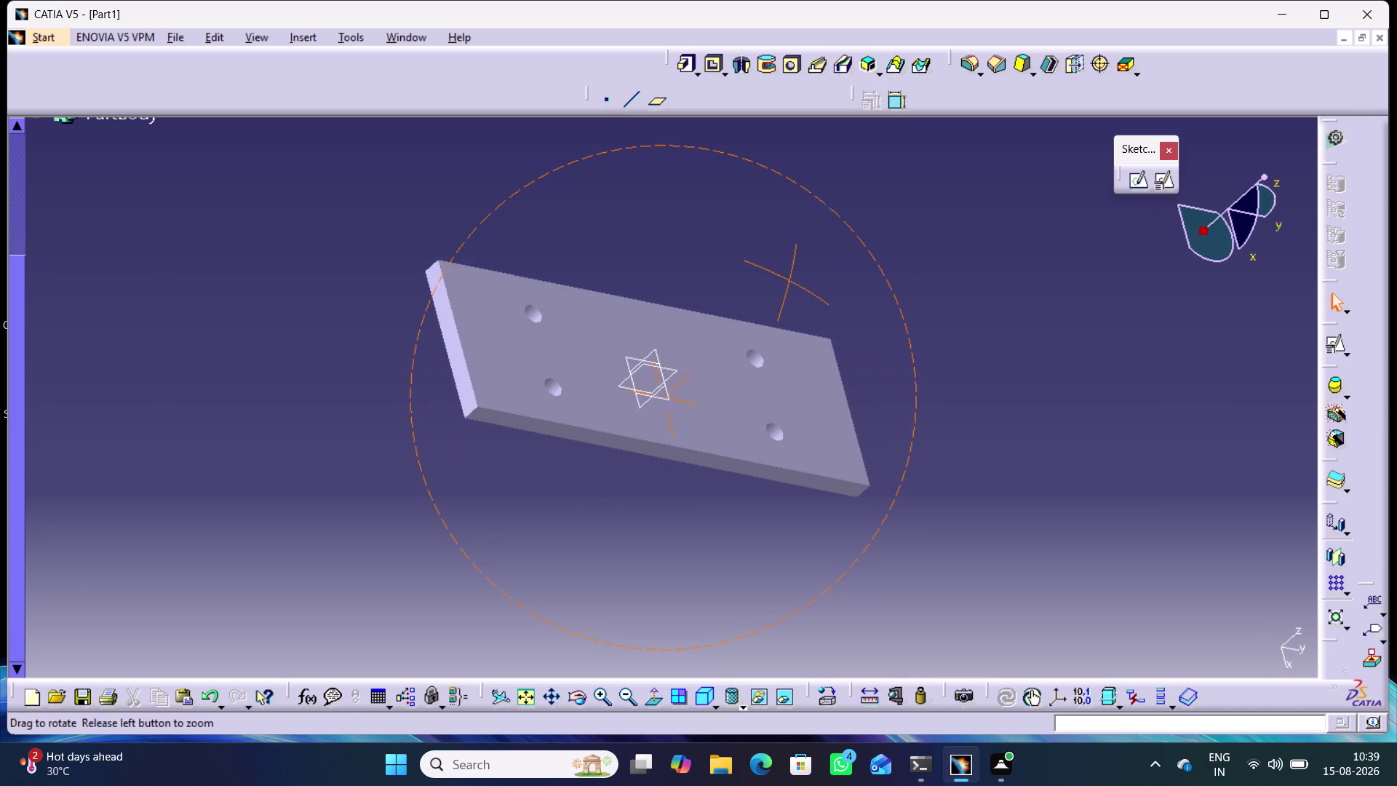
middle_drag(917, 355, 609, 410)
right_drag(918, 356, 609, 410)
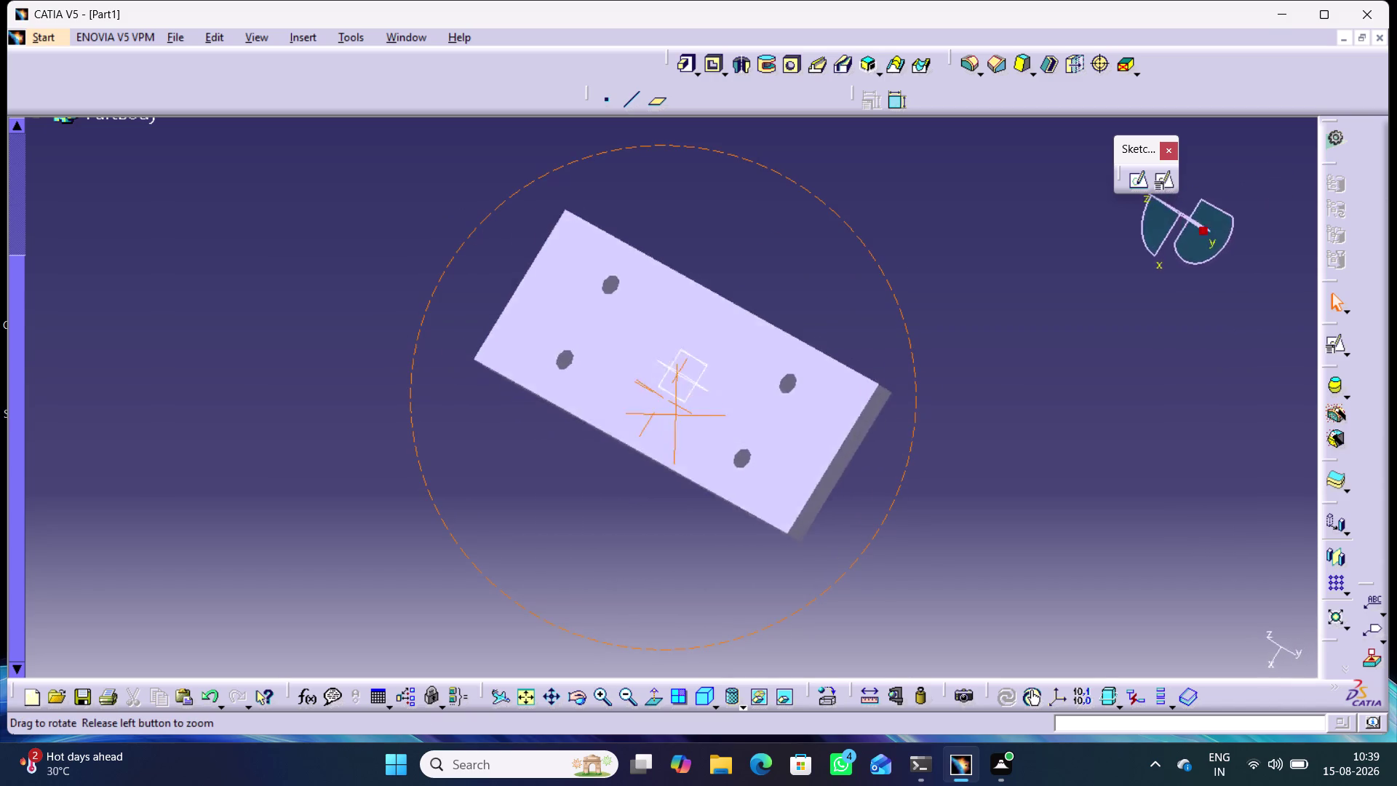
middle_drag(609, 410, 724, 380)
right_drag(610, 409, 724, 379)
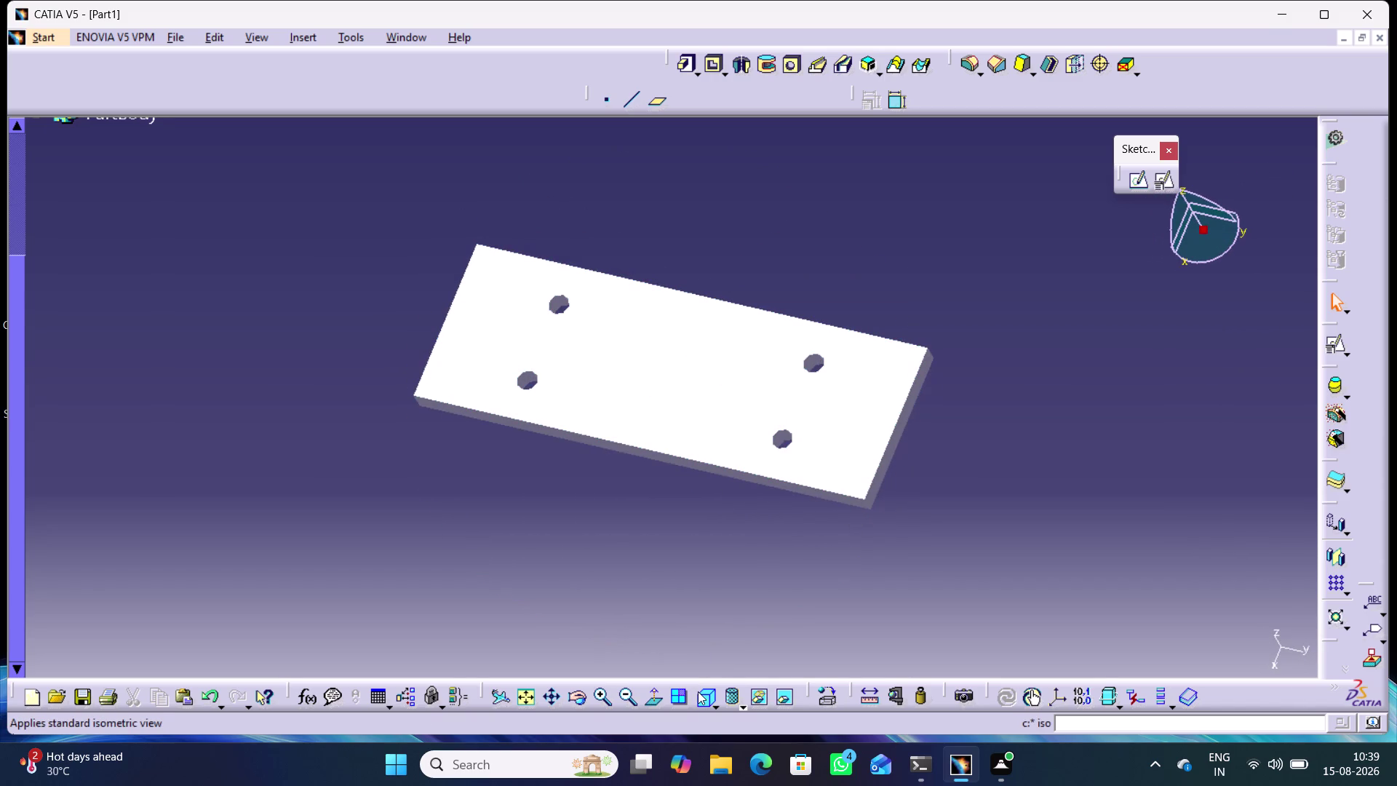
Switch to the isometric view, adjust the zoom, and open the material catalog.
click(697, 692)
click(527, 698)
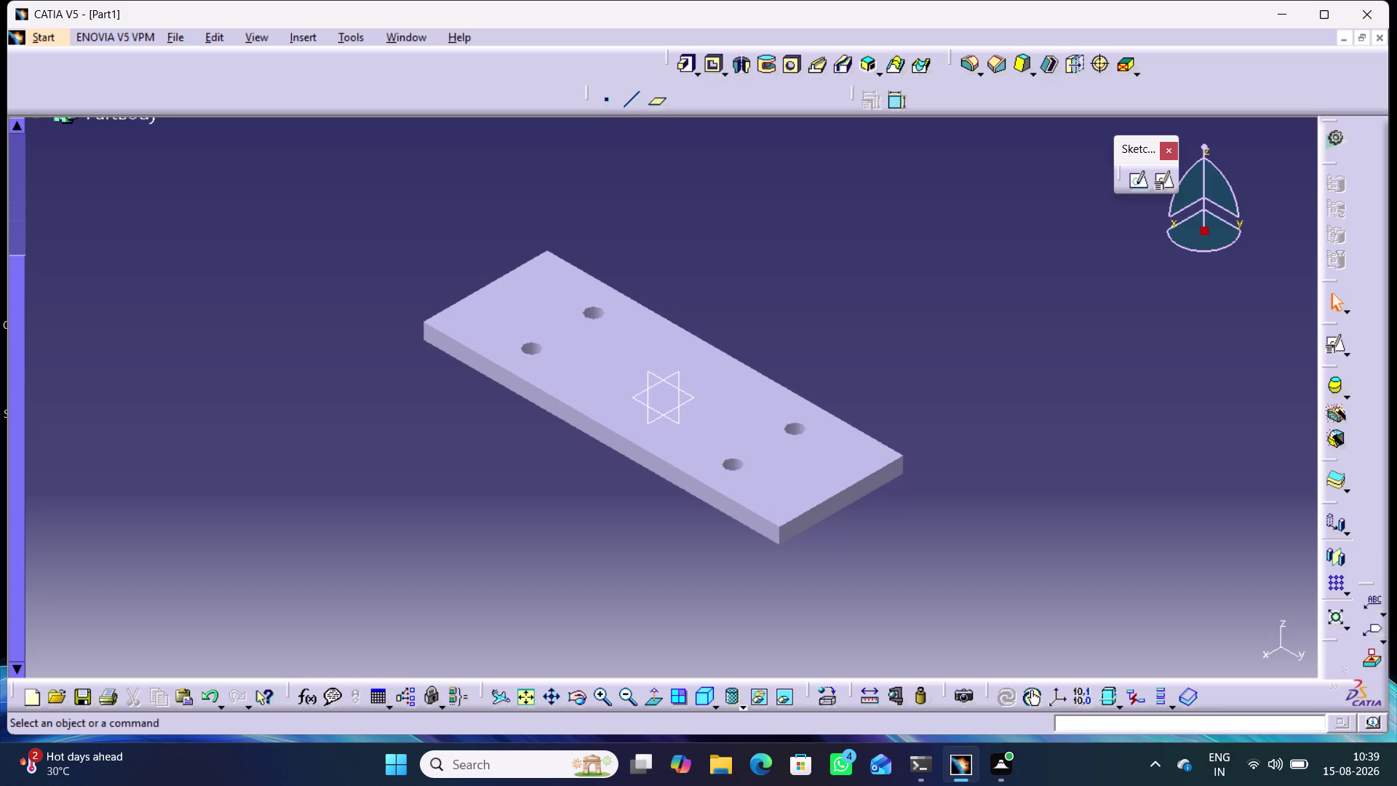
scroll(up, 3)
scroll(up, 3)
scroll(up, 3)
scroll(down, 3)
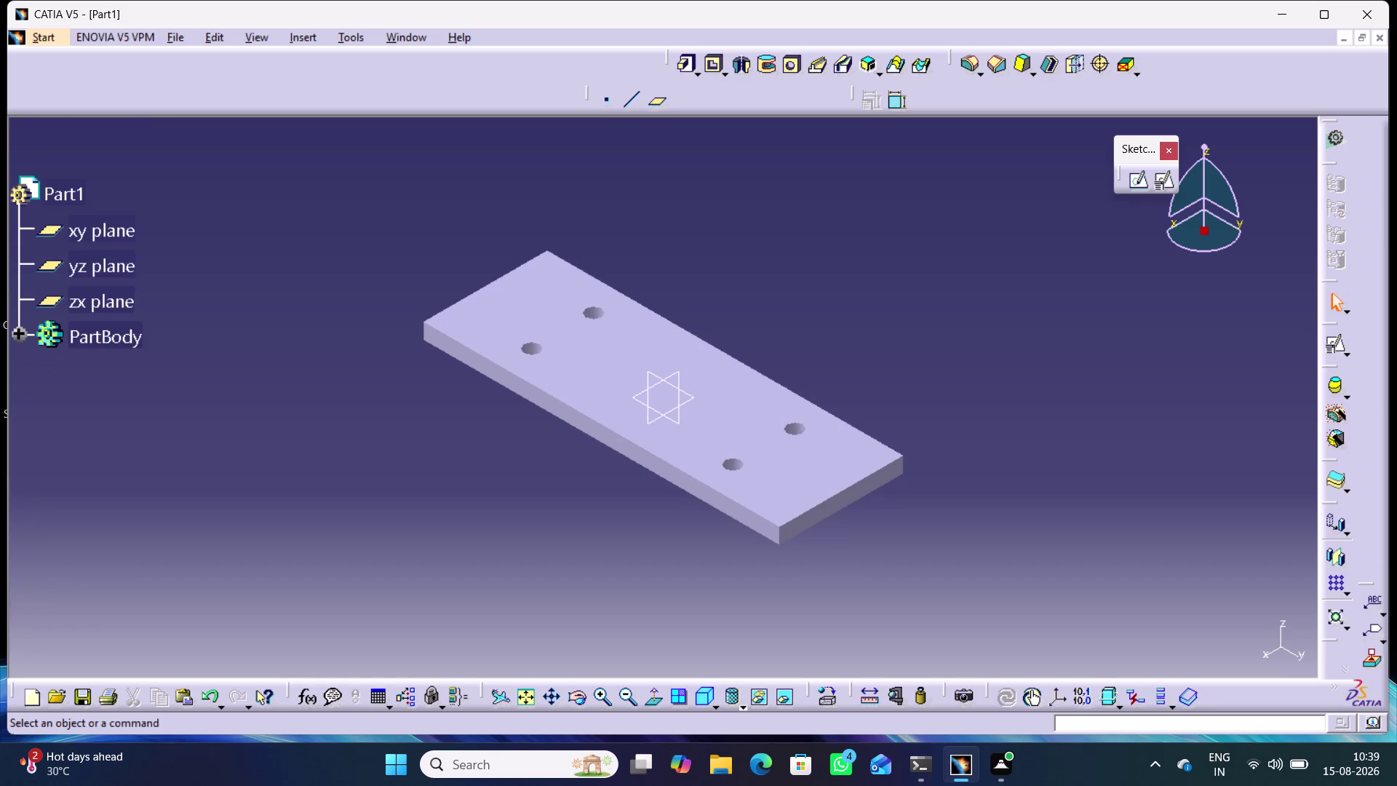
click(827, 693)
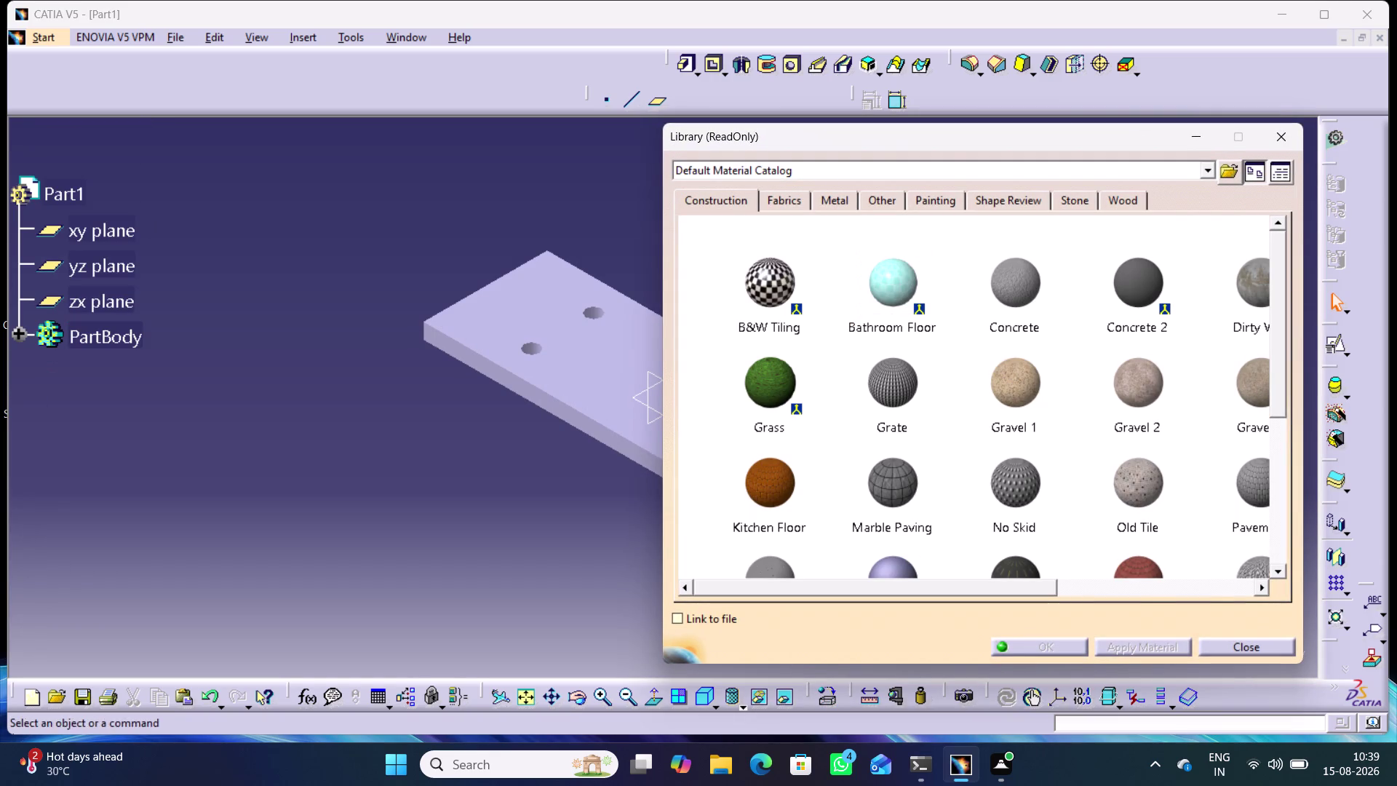
Try the Bronze, Brass and Aluminium metal materials on the plate's PartBody.
click(97, 347)
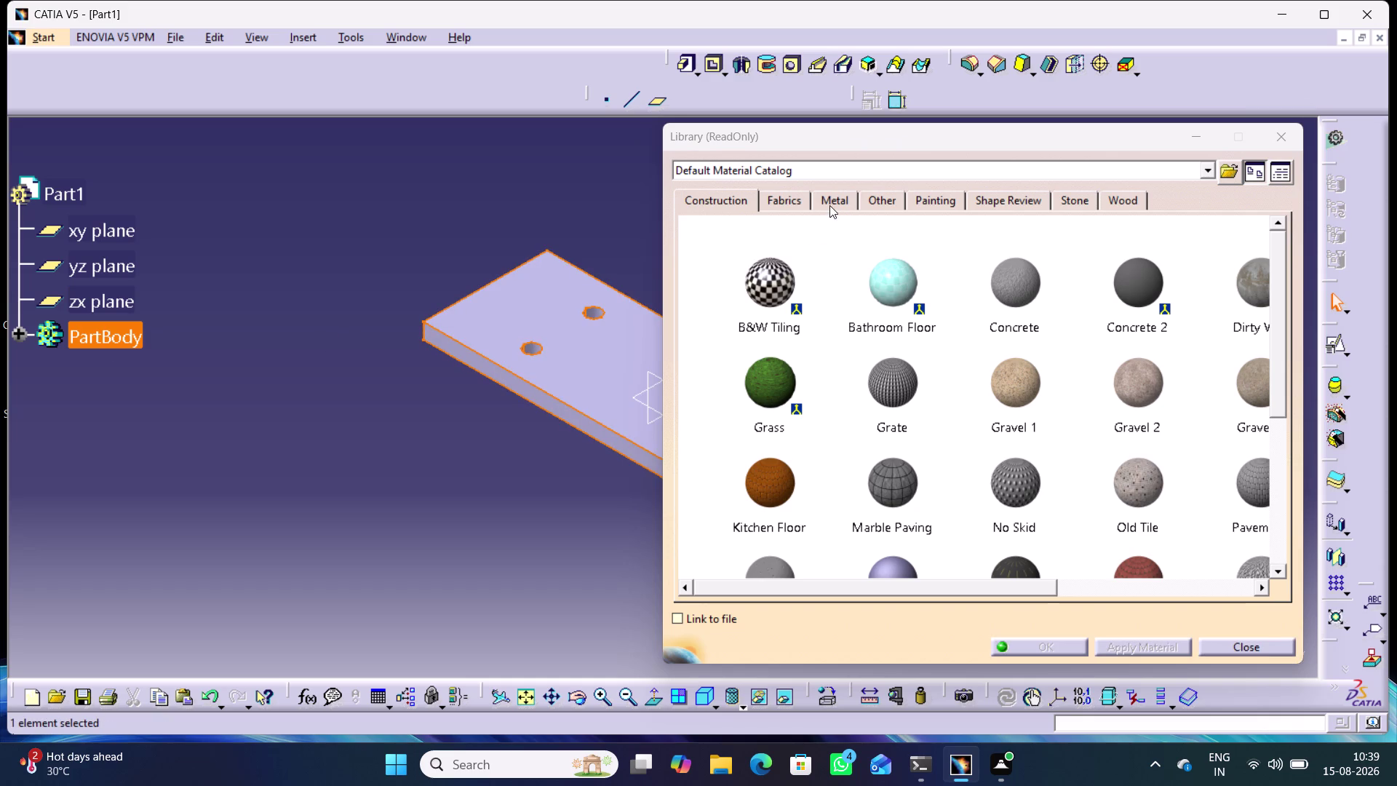
click(835, 202)
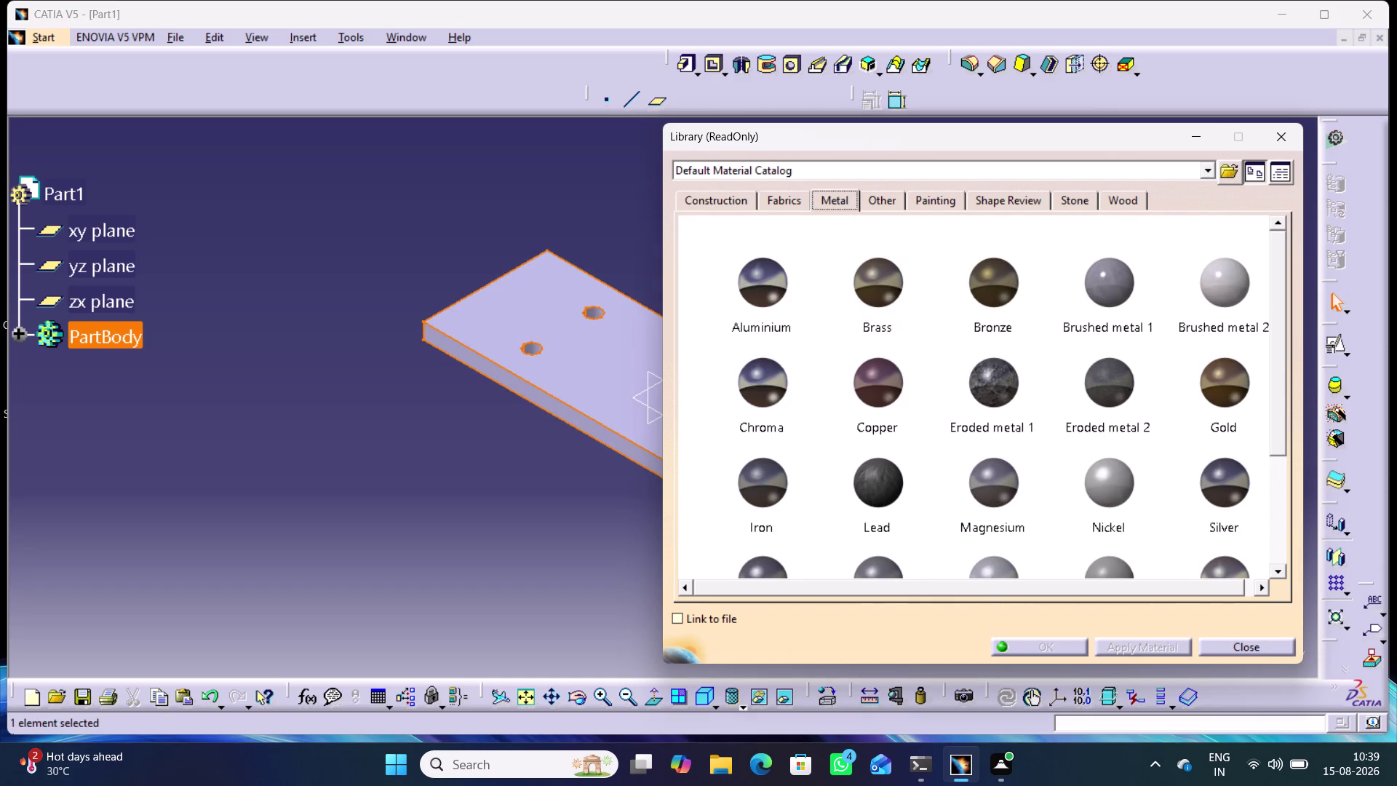
click(1003, 290)
click(1133, 648)
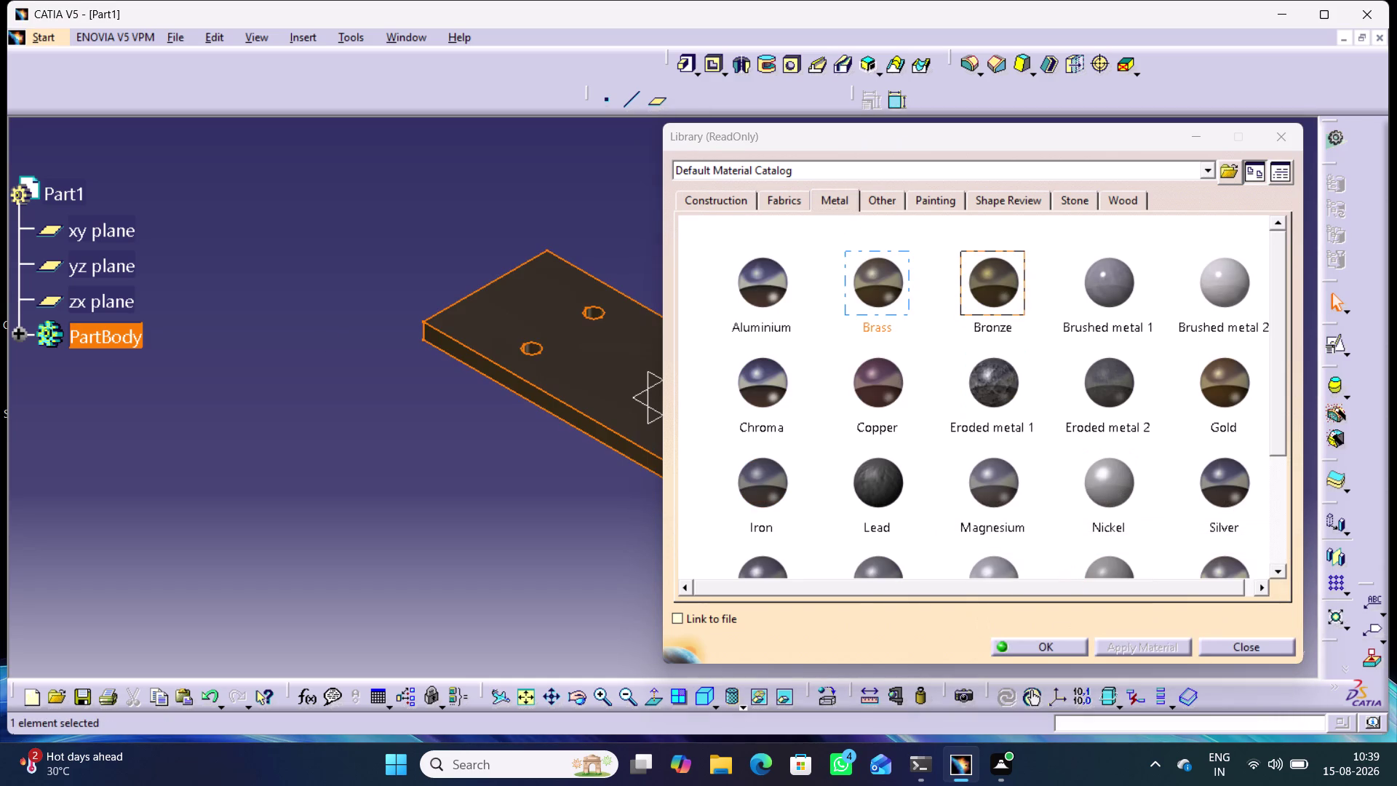
click(883, 289)
click(1134, 646)
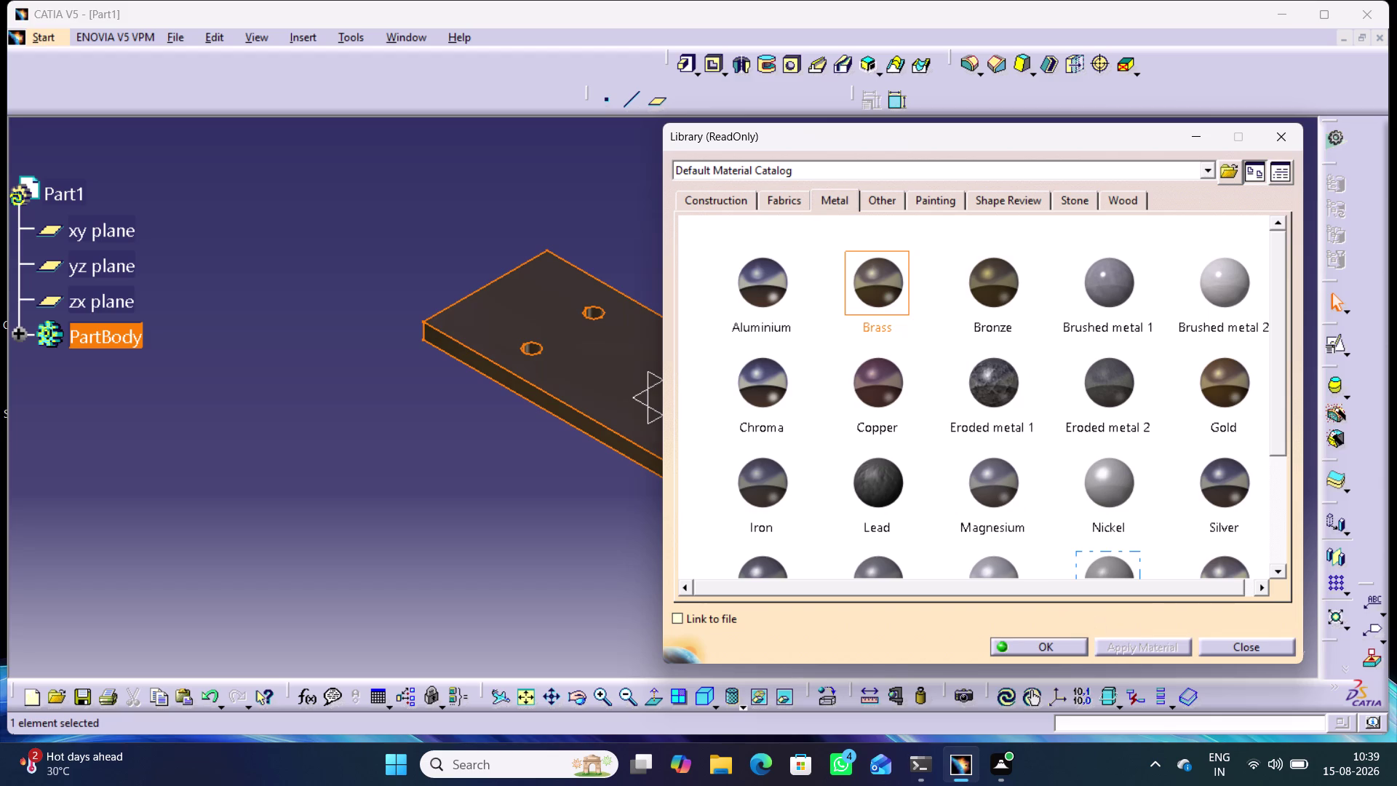
click(775, 291)
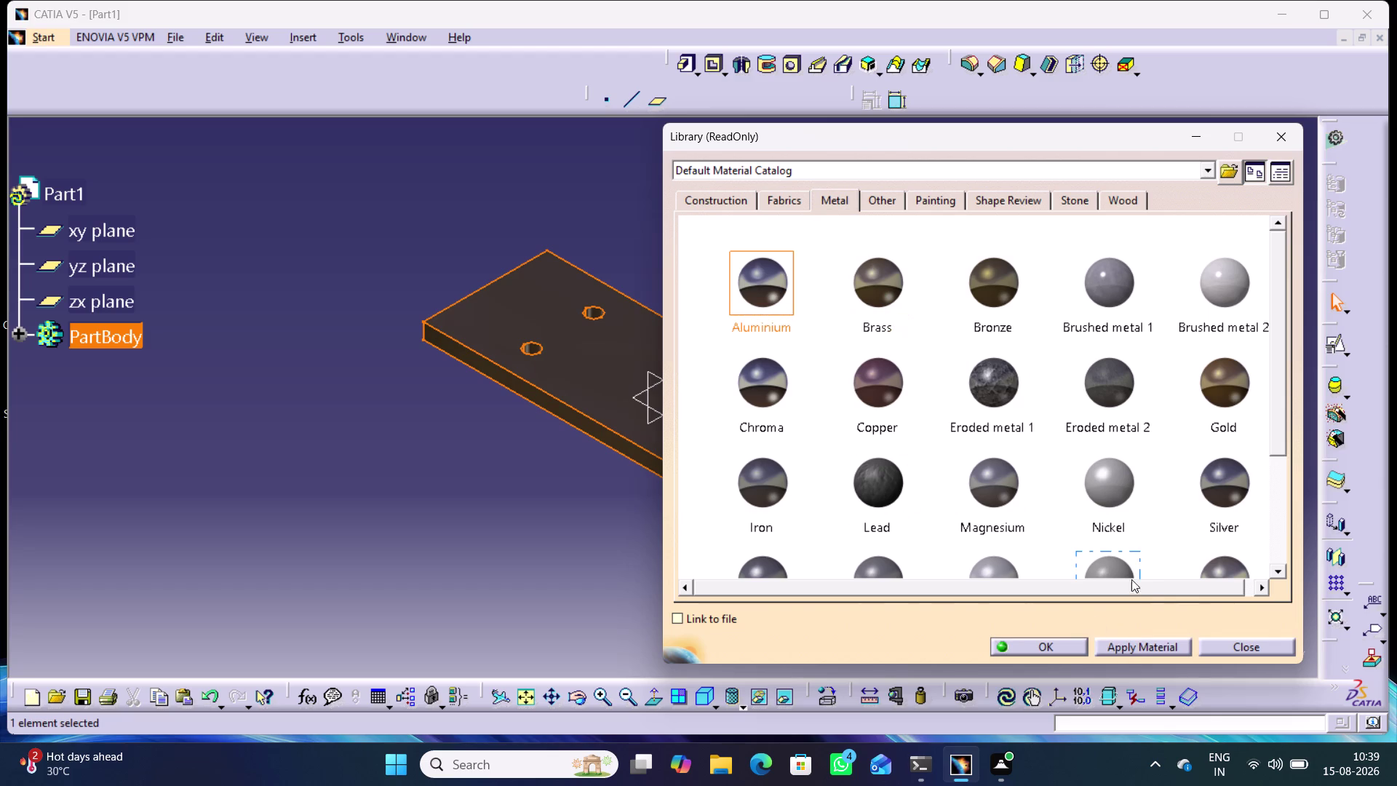
click(1147, 647)
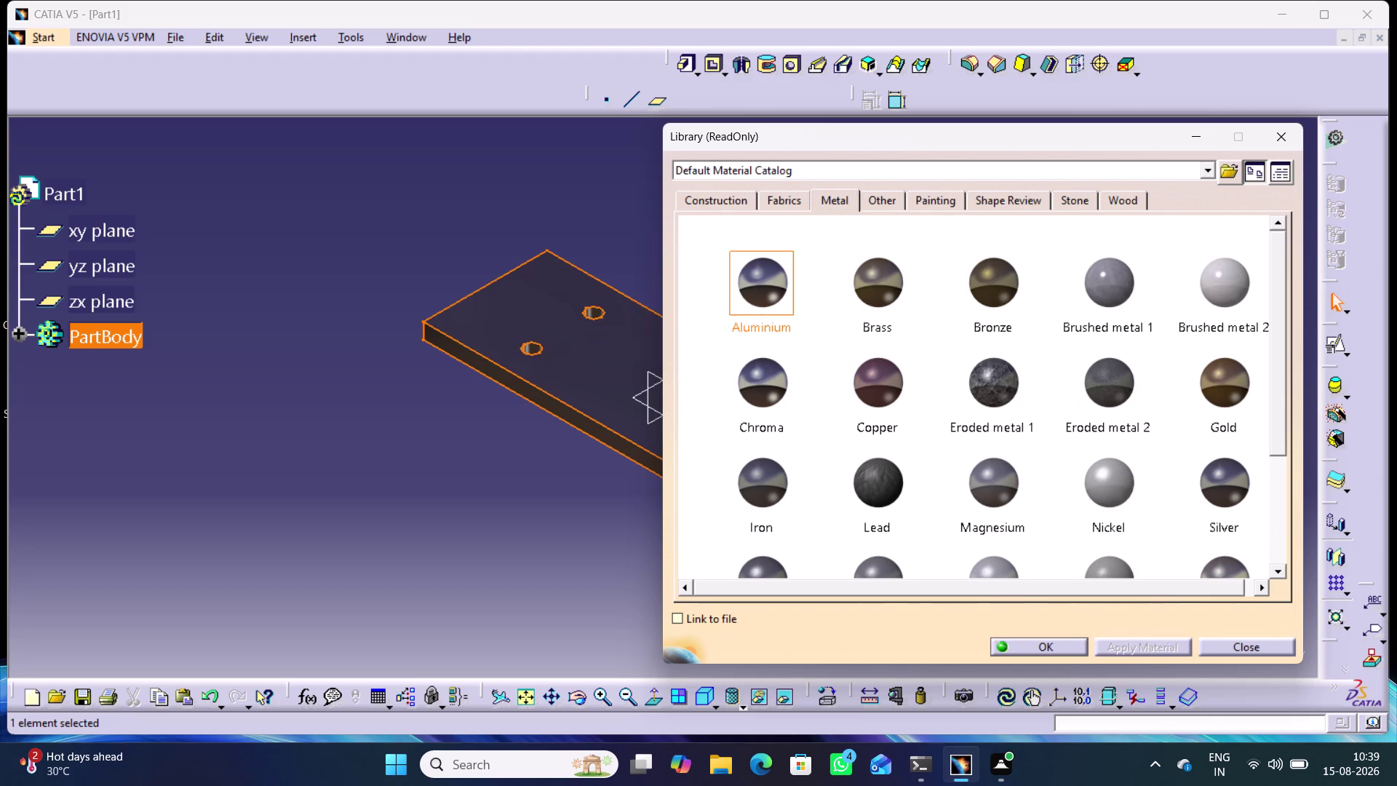
Apply Brushed metal 1 to the plate and close the material library.
click(1101, 294)
click(1138, 645)
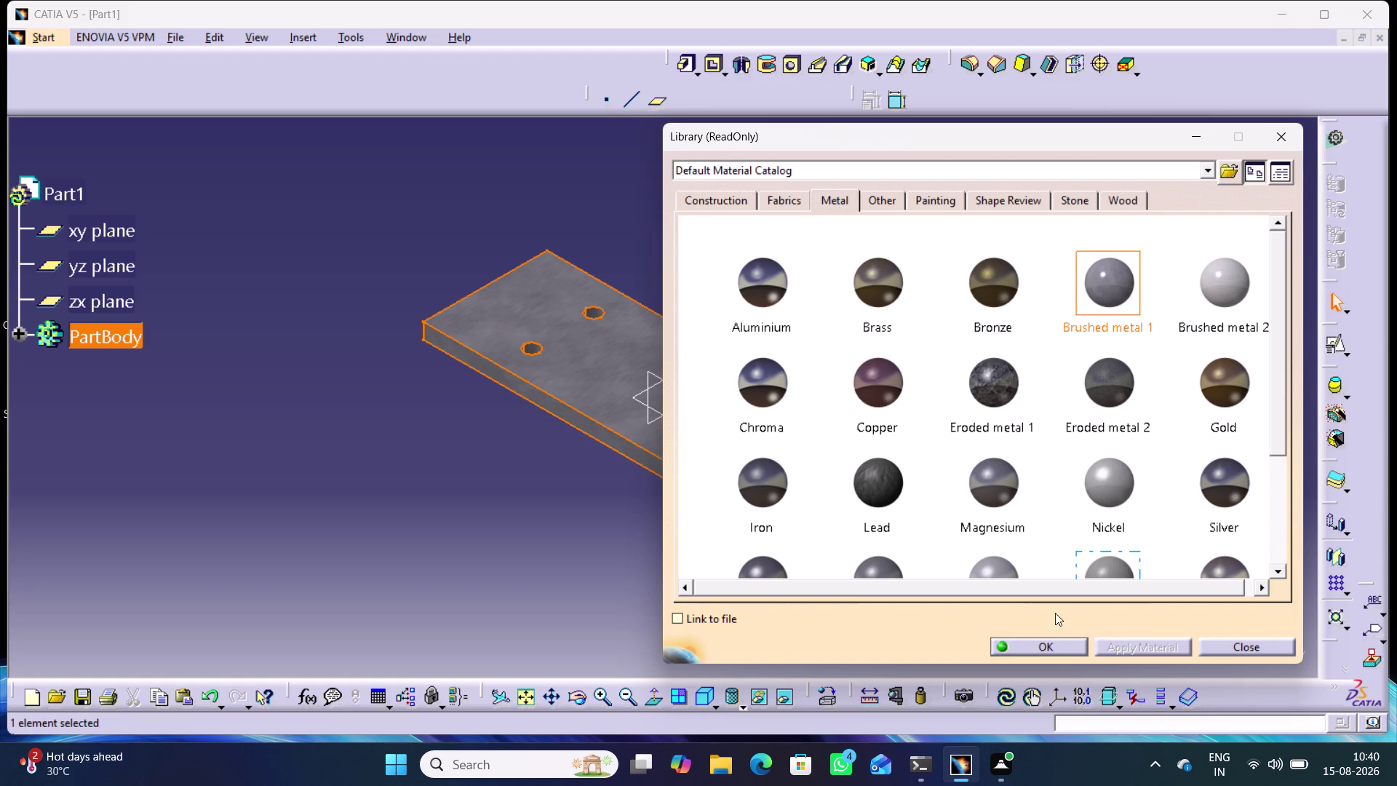
click(1032, 646)
click(619, 533)
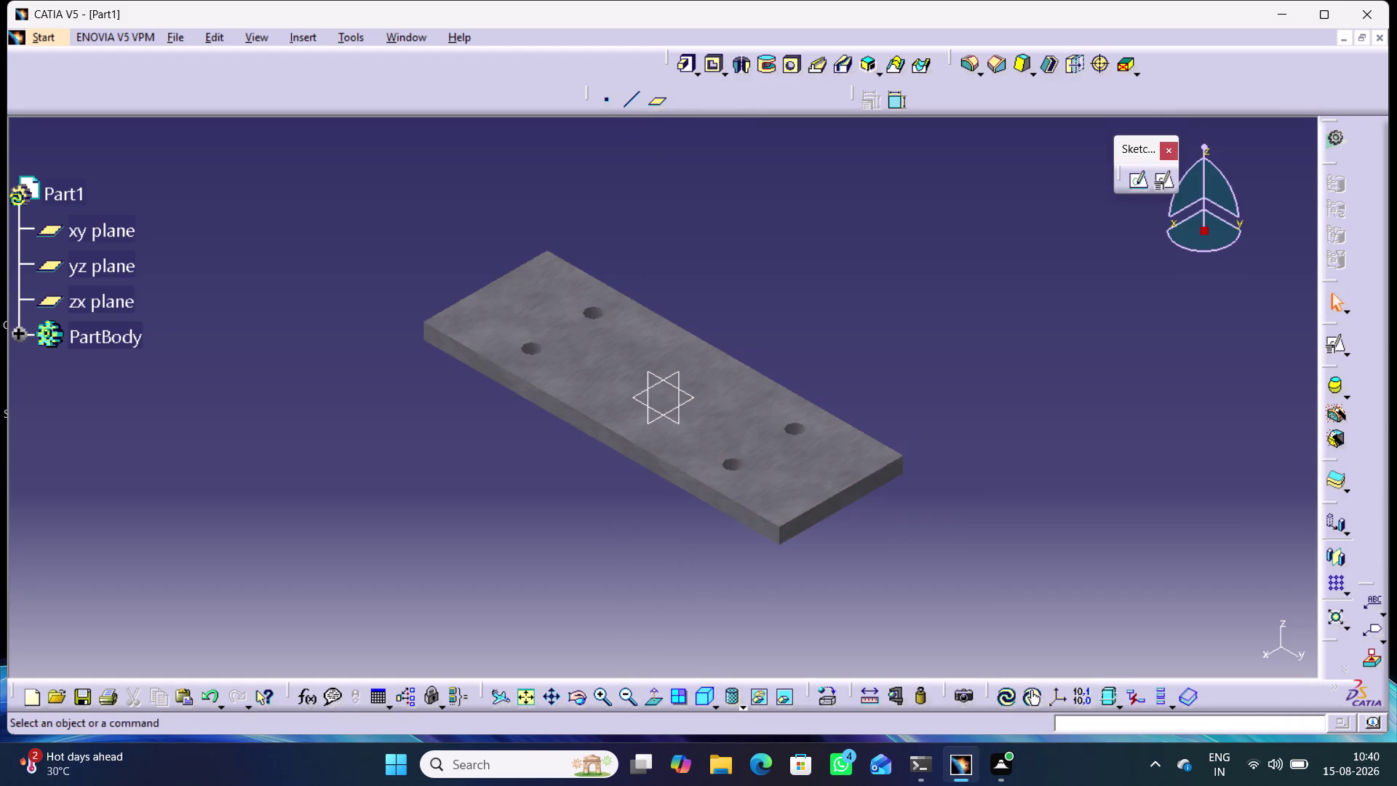
middle_drag(620, 532, 826, 409)
right_drag(620, 531, 826, 409)
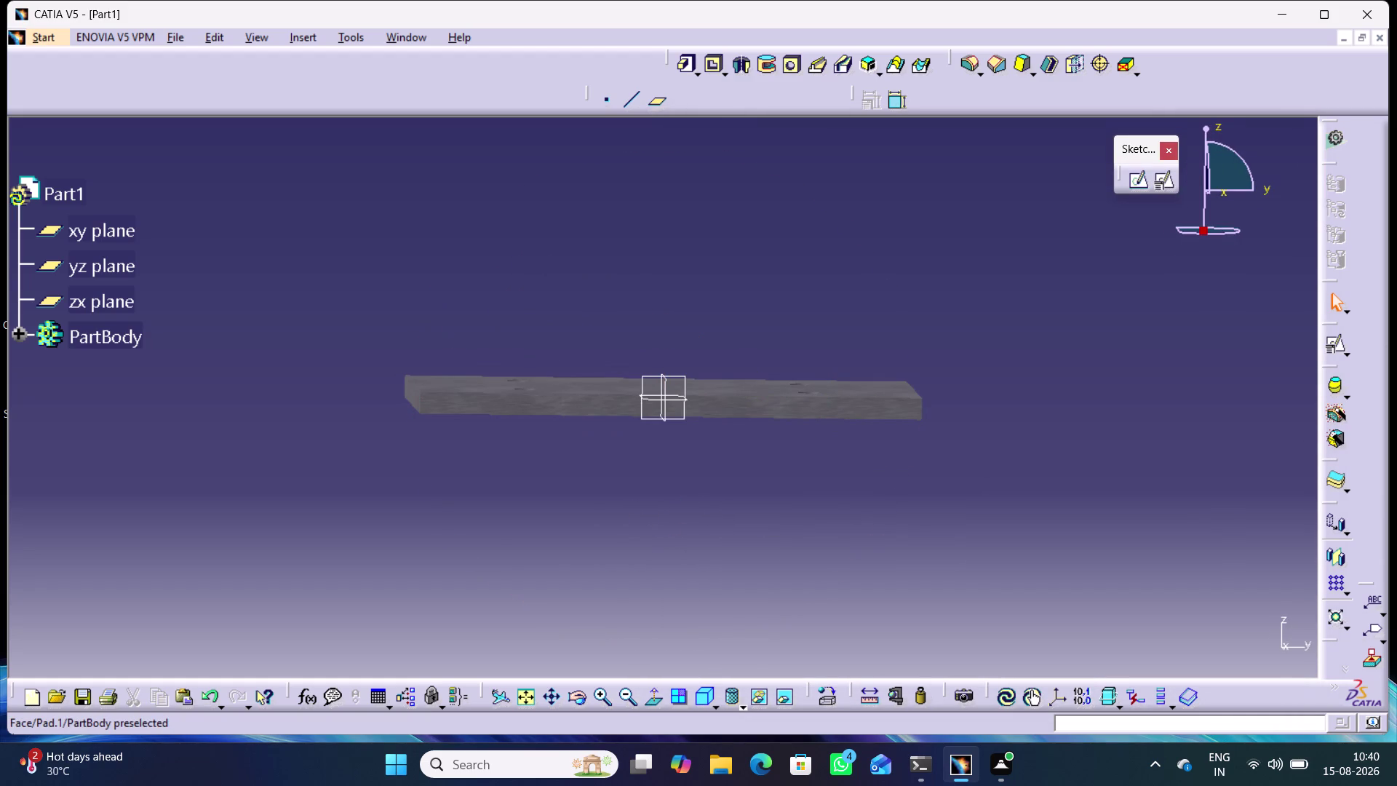